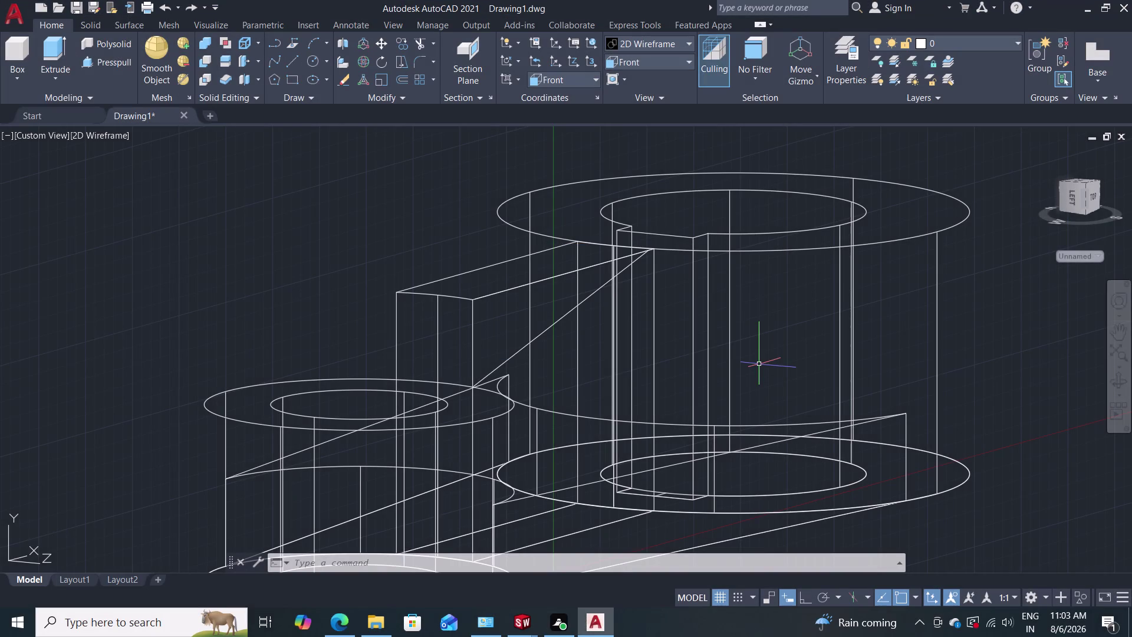
Delete the old diagonal edge line of the lever.
click(920, 619)
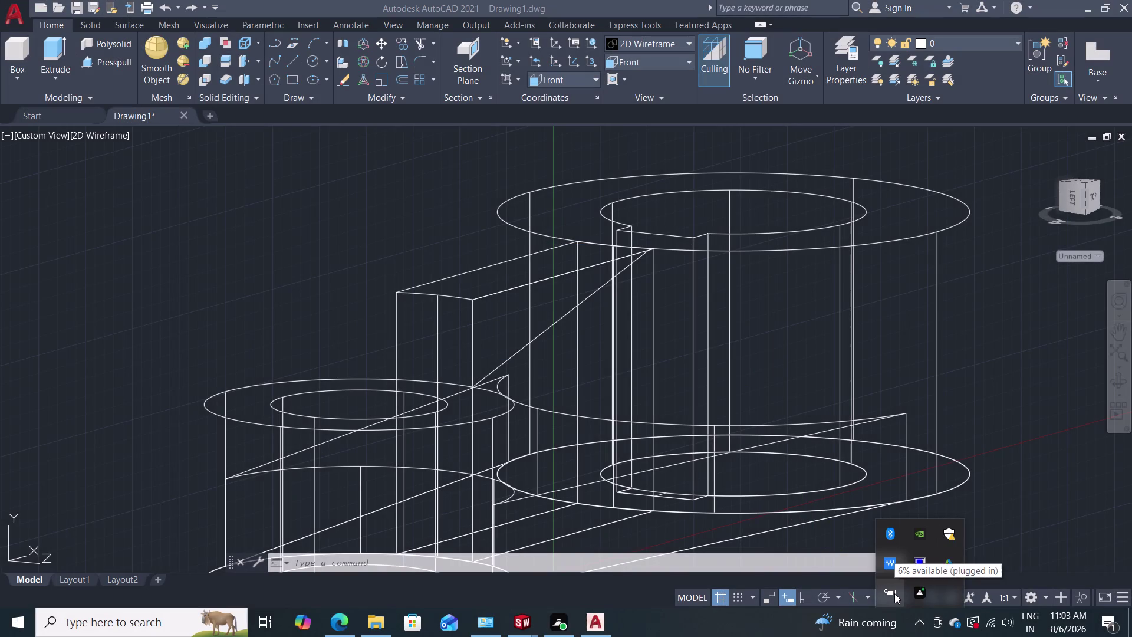
click(918, 620)
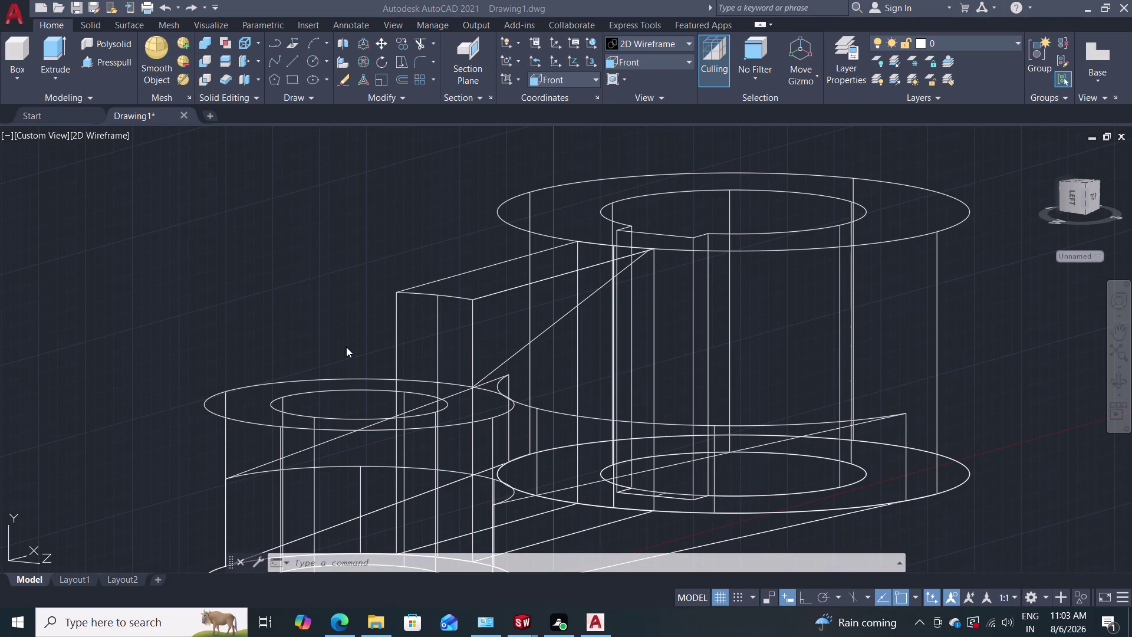
middle_drag(345, 316, 289, 298)
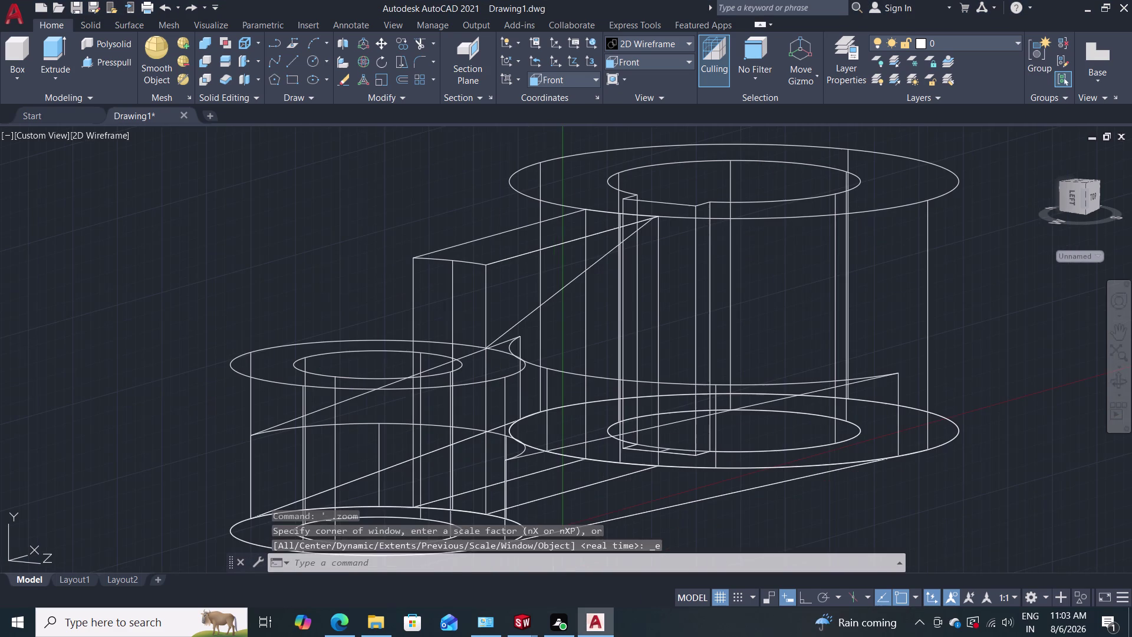
middle_drag(383, 296, 361, 308)
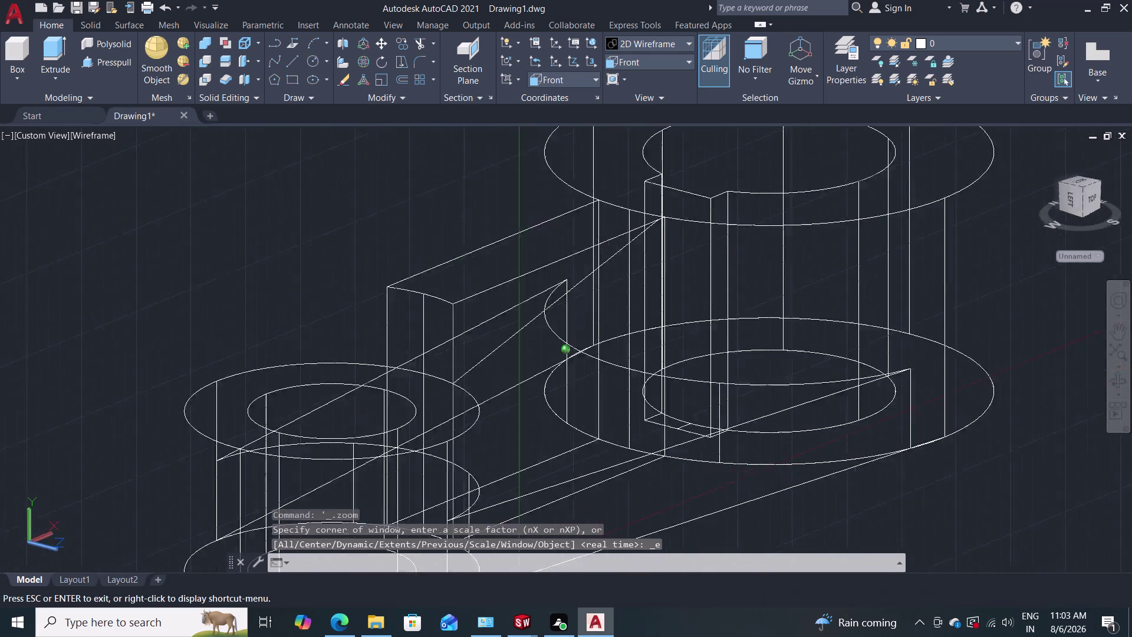
middle_drag(361, 308, 353, 280)
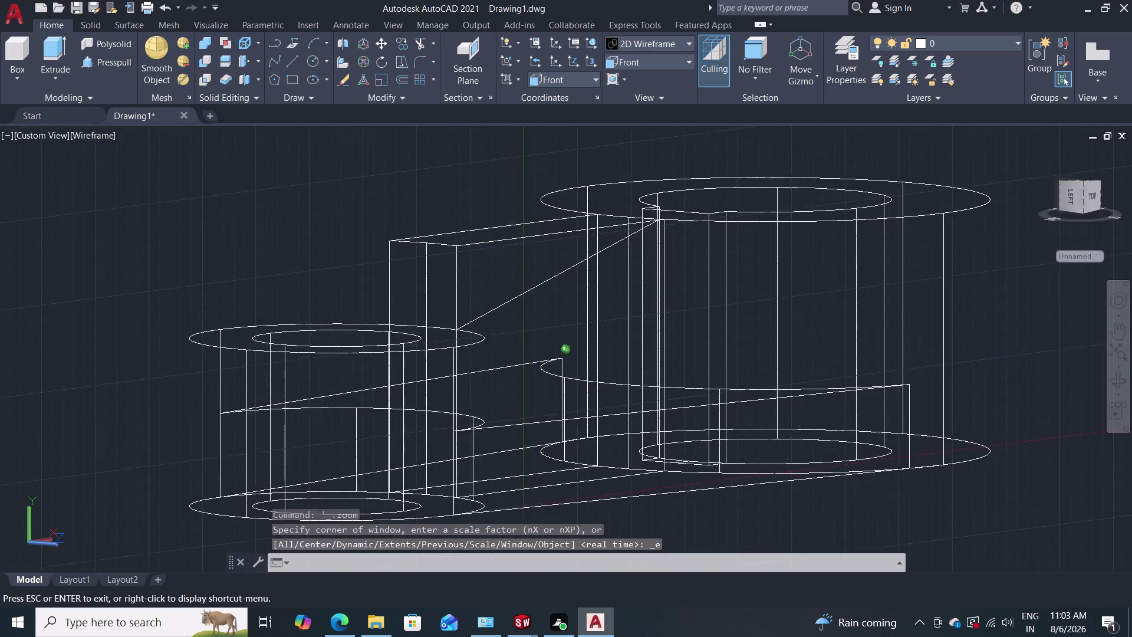
middle_drag(353, 280, 356, 286)
click(508, 311)
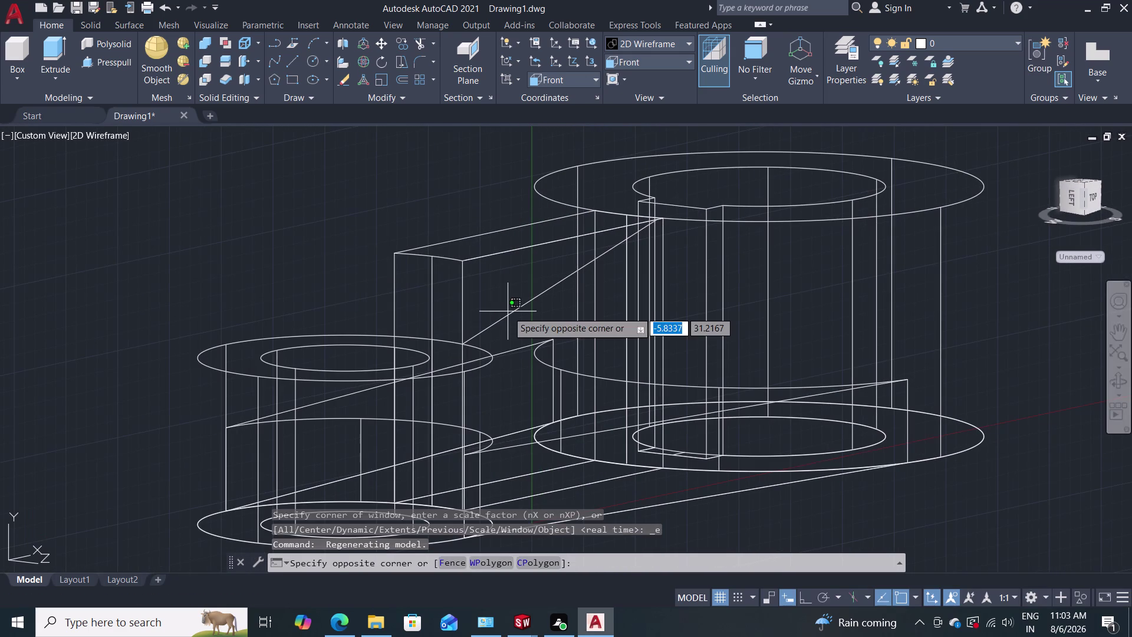
click(507, 315)
click(508, 314)
click(508, 313)
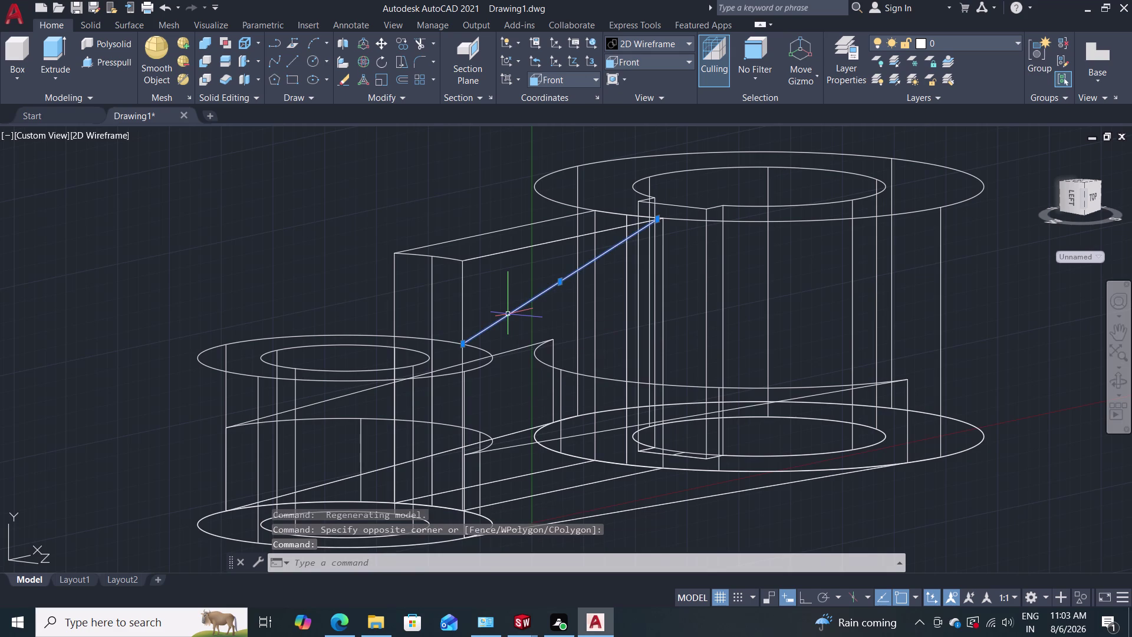
key(Delete)
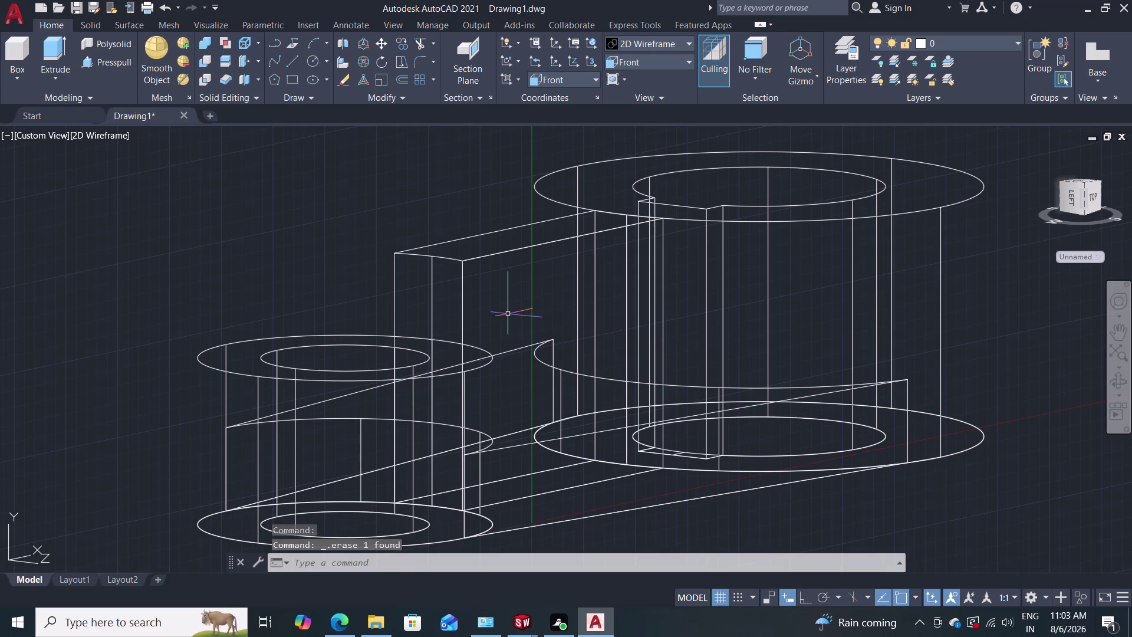
Draw a new sloped line from the rib top to the large boss top rim.
key(l)
key(Return)
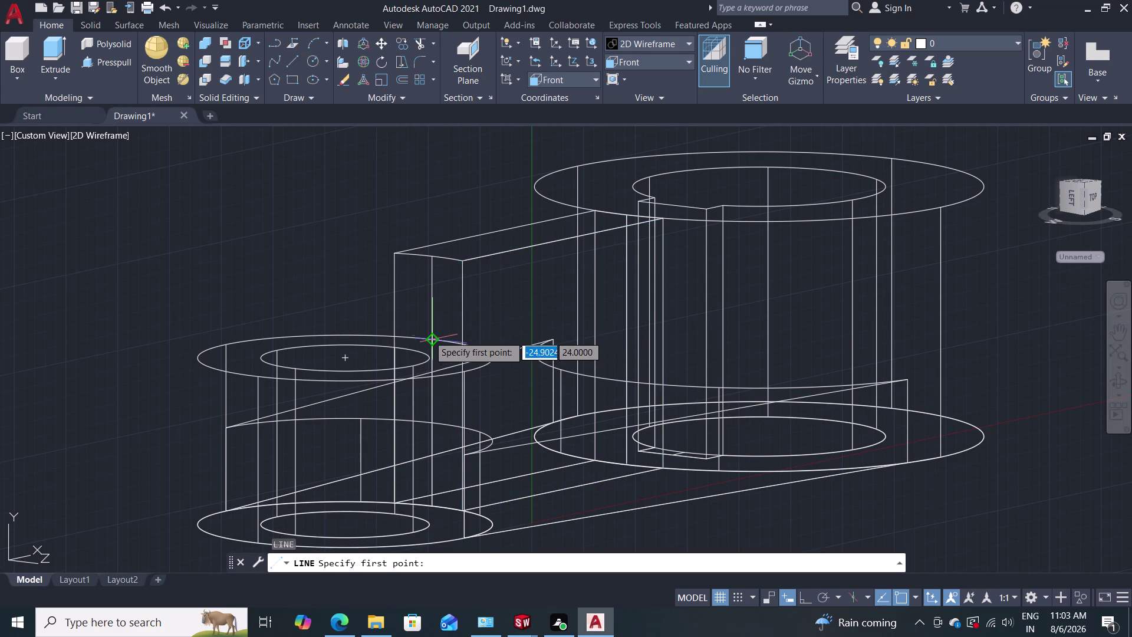
click(432, 342)
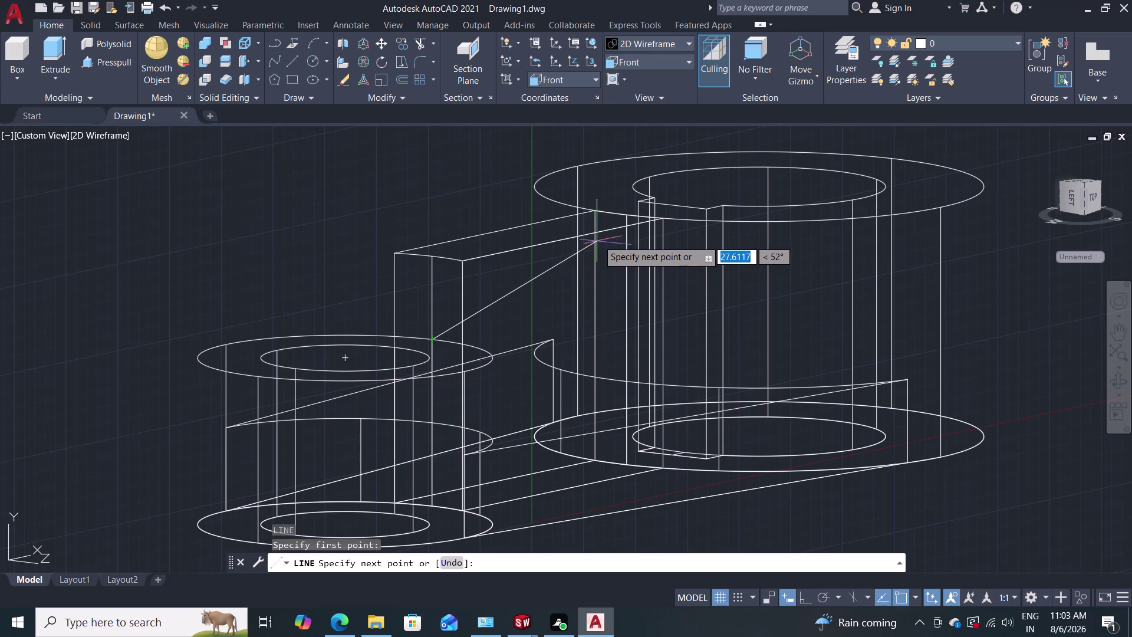
click(626, 216)
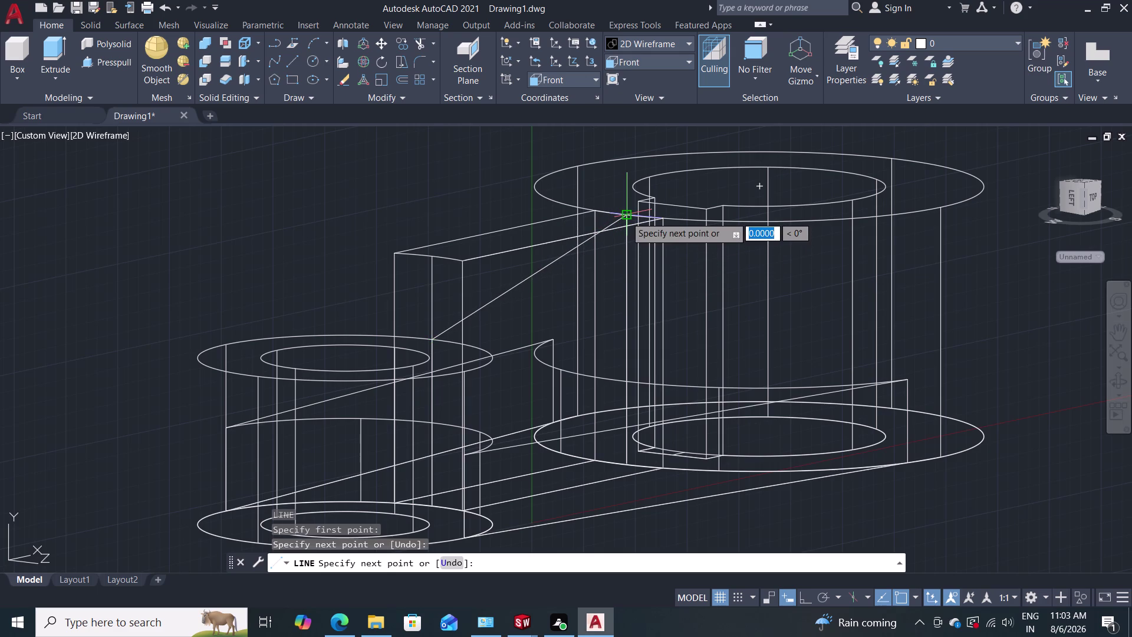
key(Escape)
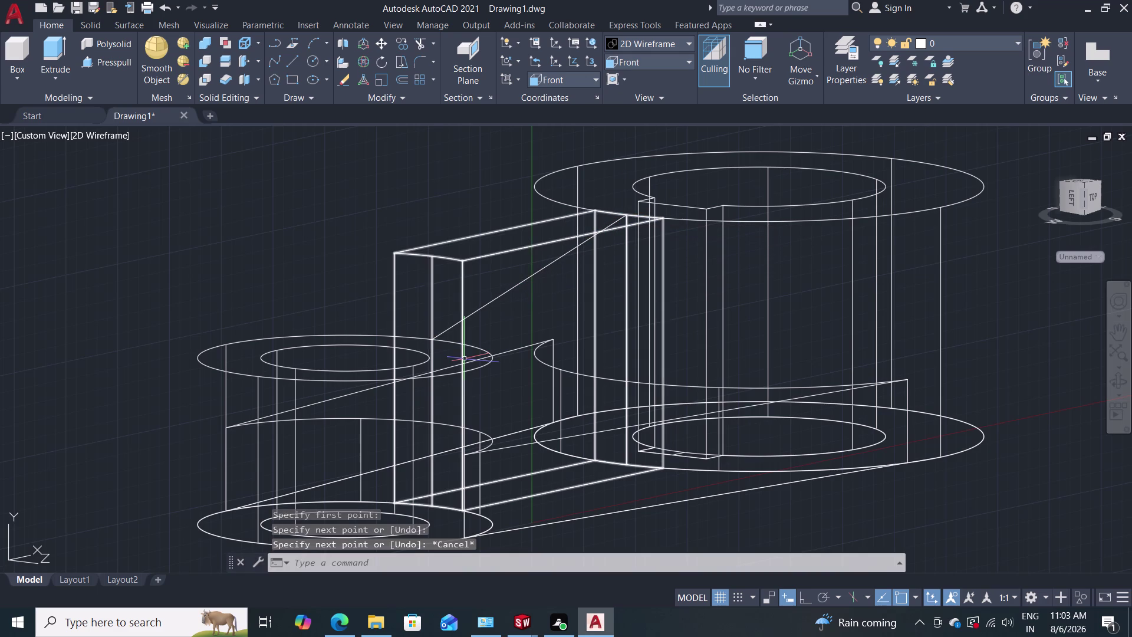
Move the new sloped line from its lower endpoint into its final position.
key(m)
key(Return)
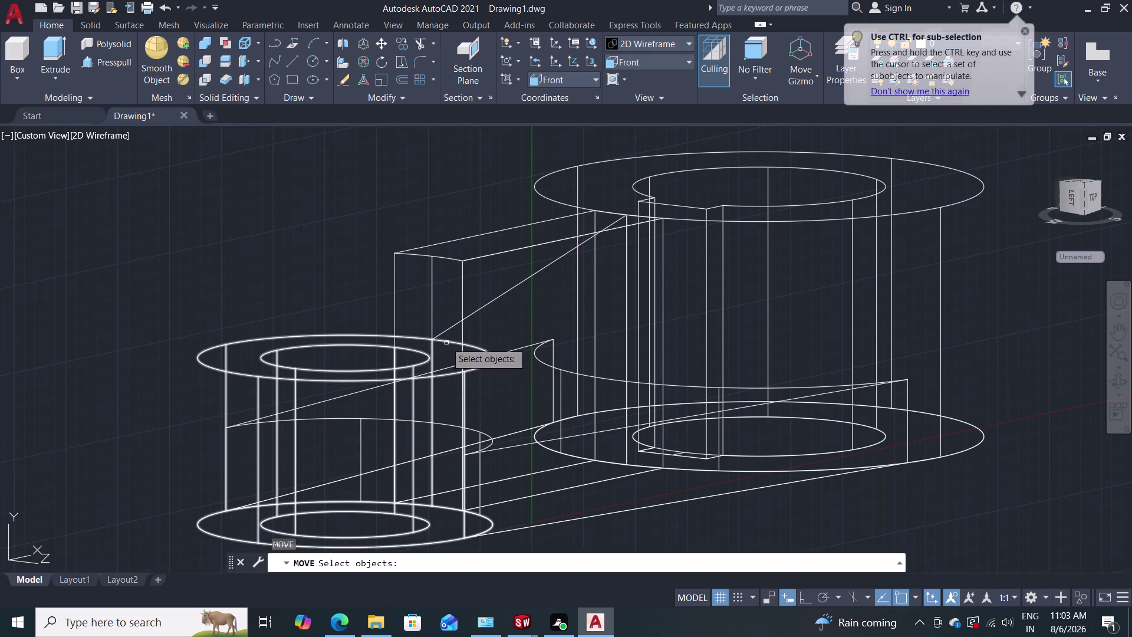
click(442, 334)
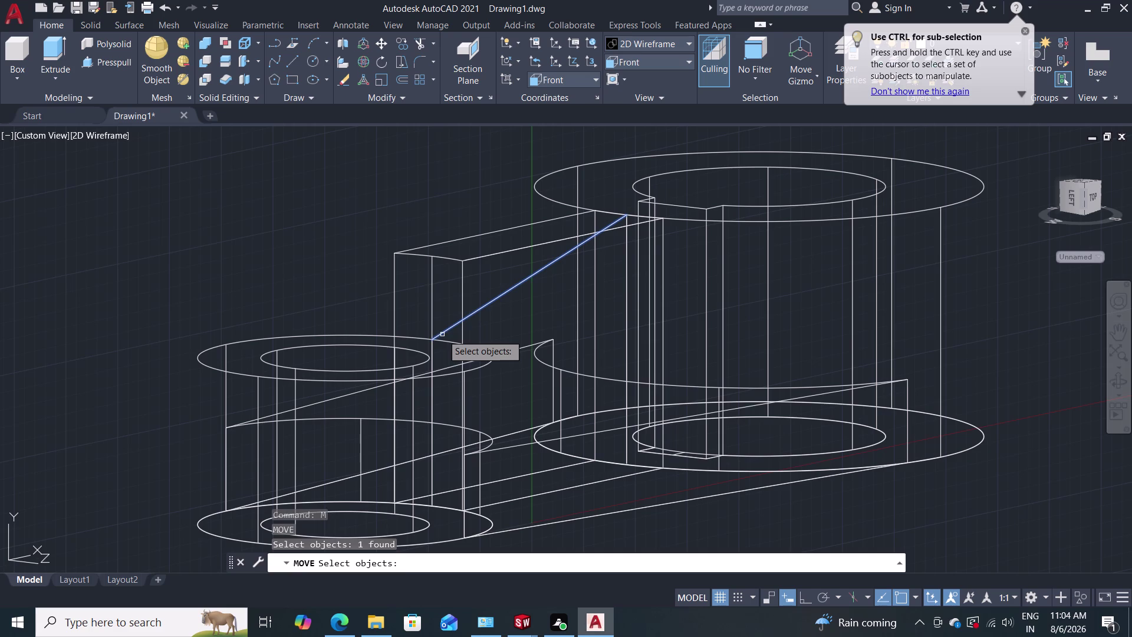
key(Return)
click(434, 336)
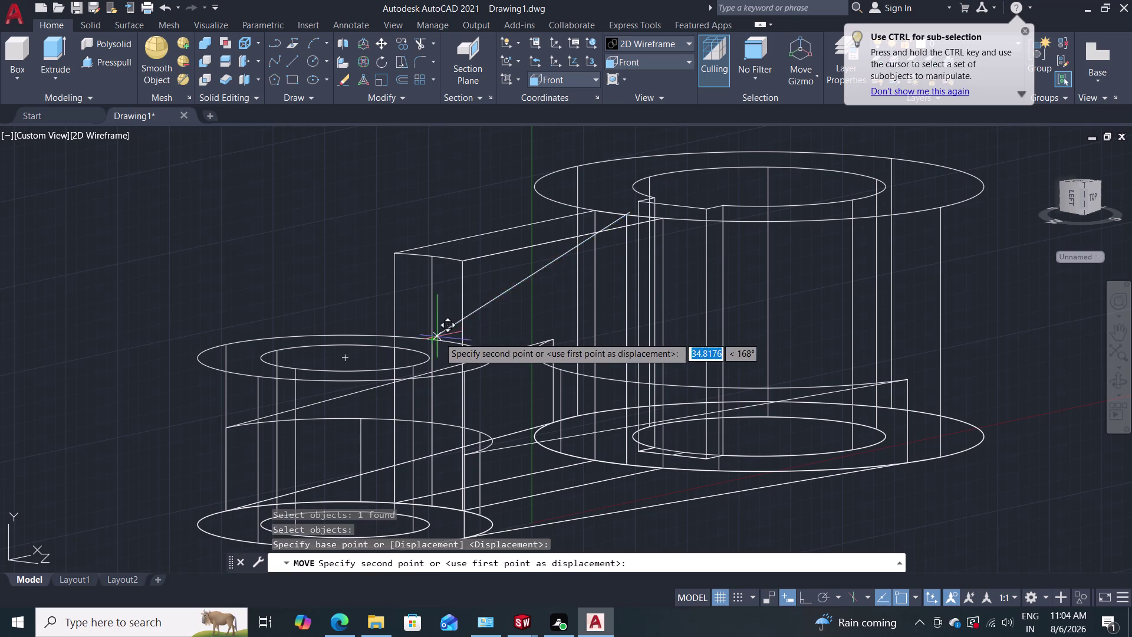
click(464, 340)
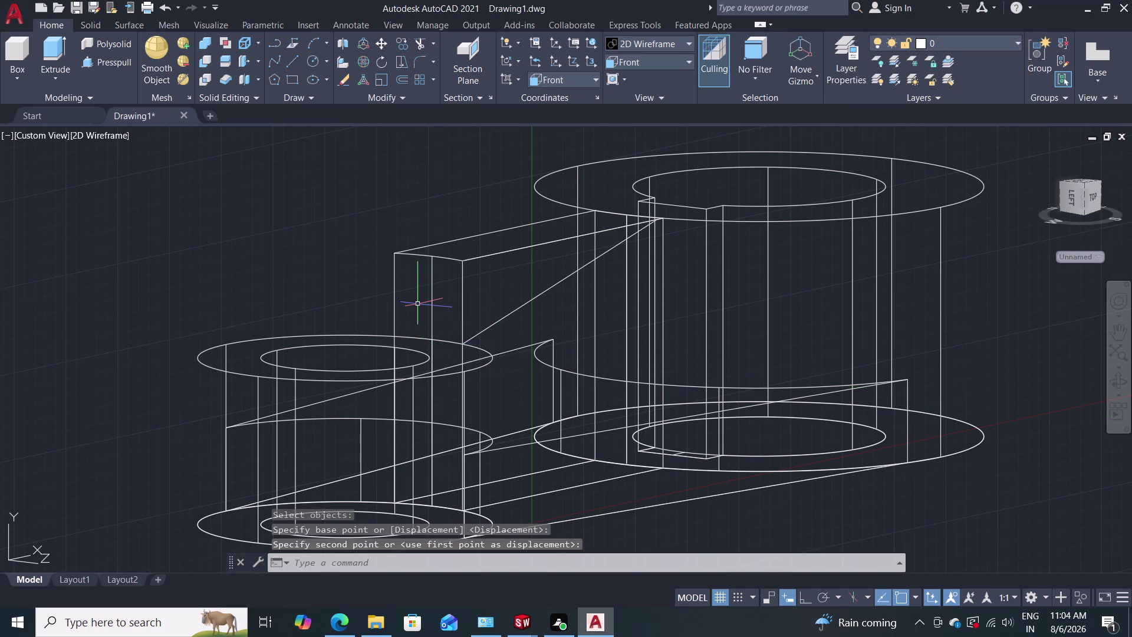
key(Escape)
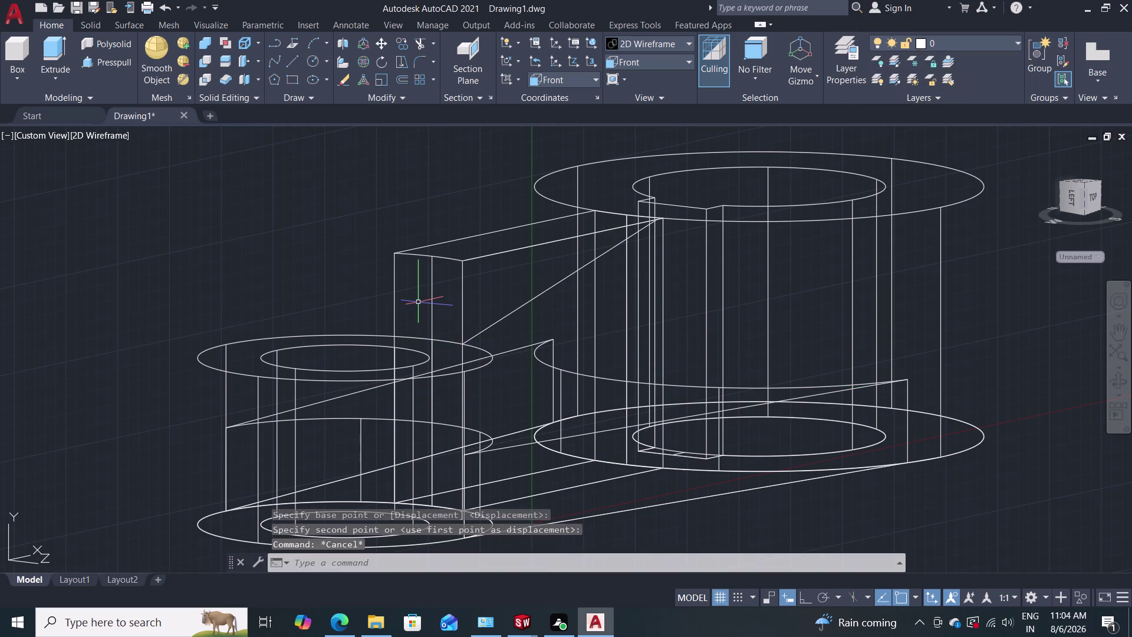
click(118, 64)
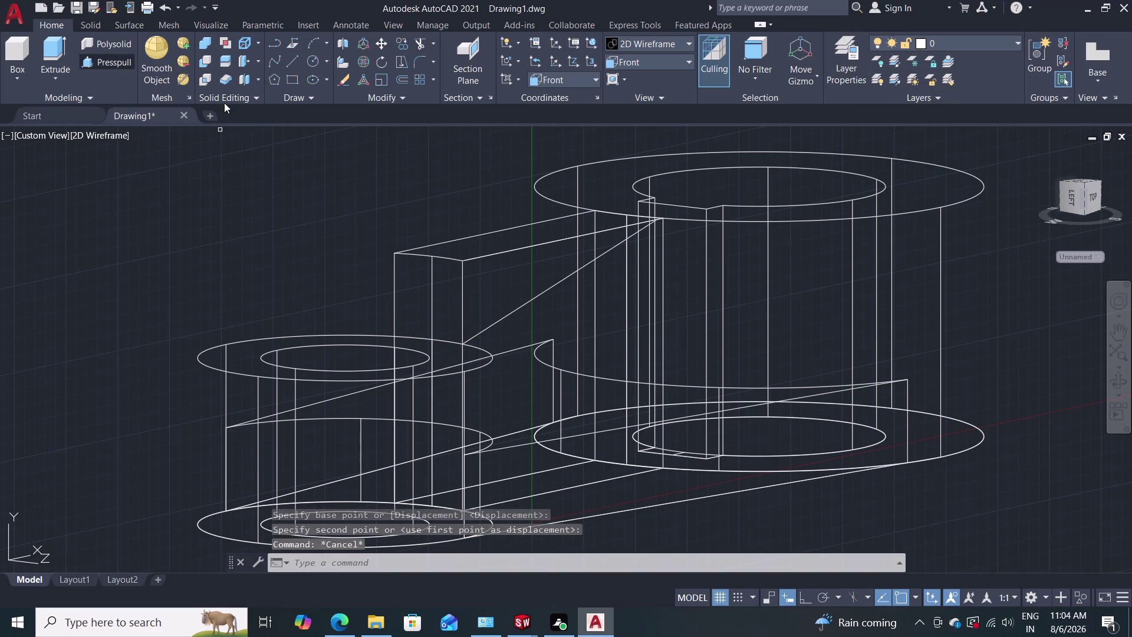
click(507, 295)
Press-pull the triangular rib area upward, delete the leftover sloped line, and reframe the lever.
click(359, 224)
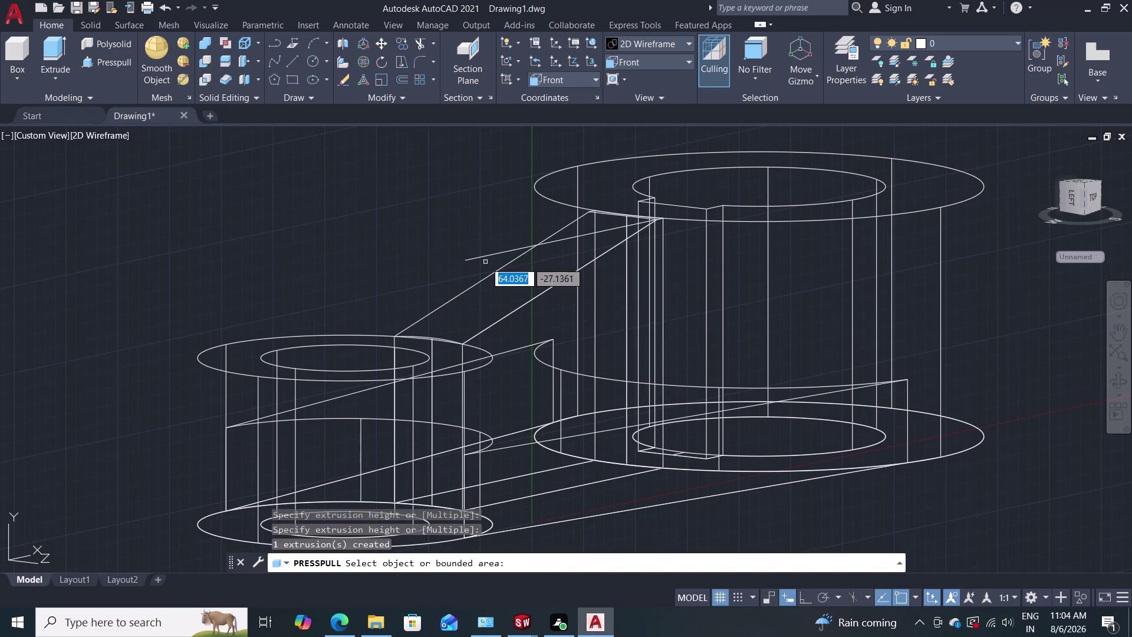
key(Escape)
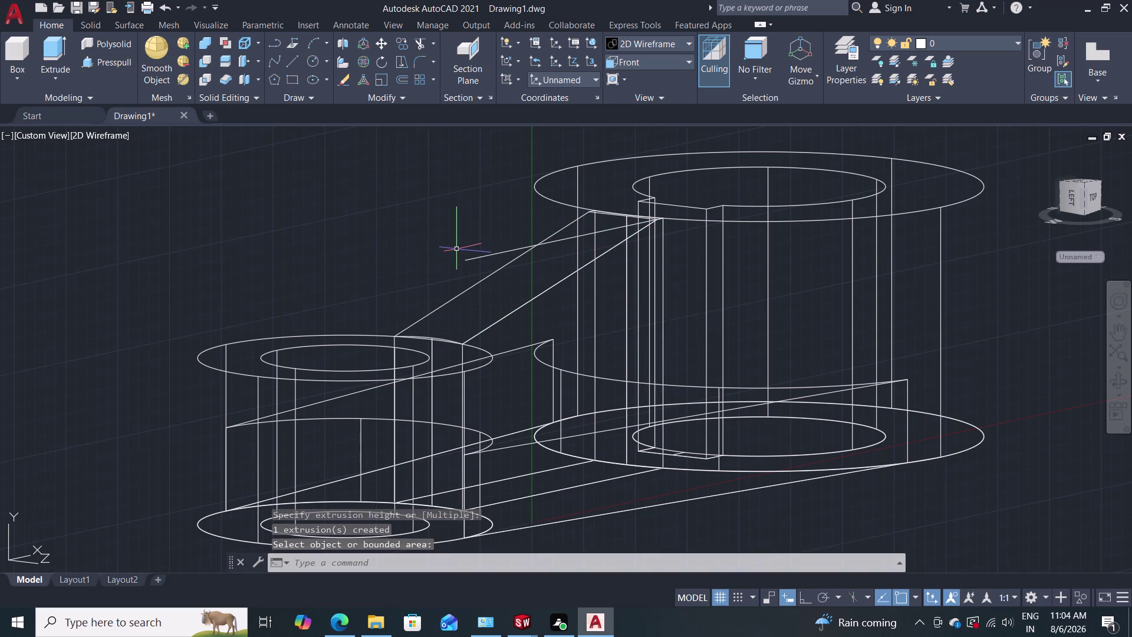
click(469, 257)
key(Delete)
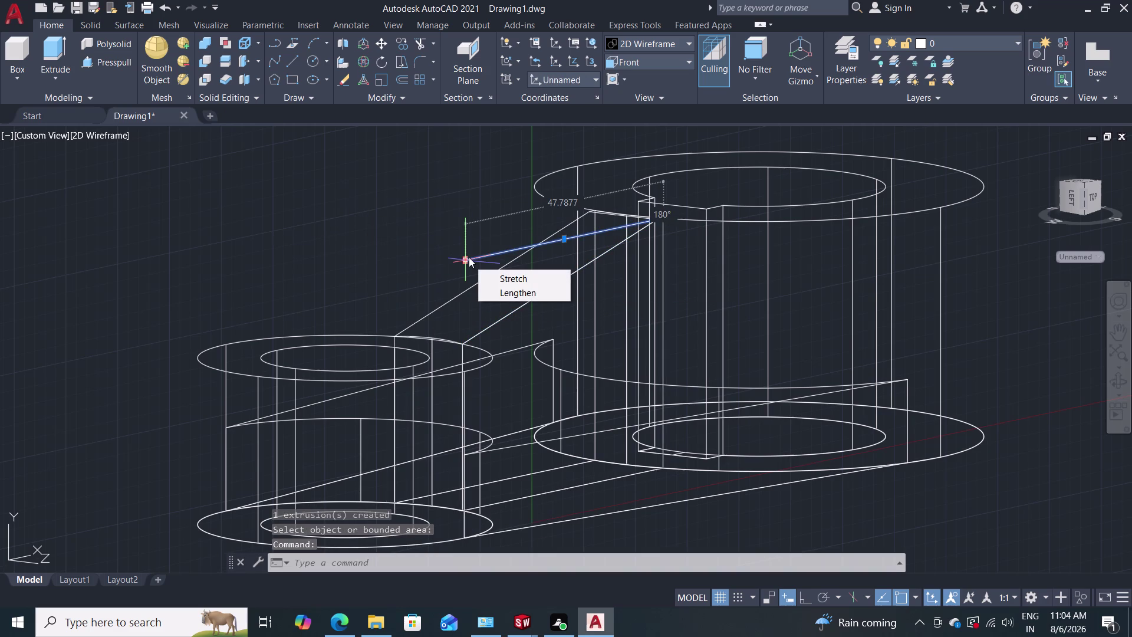
key(Delete)
key(Escape)
key(Delete)
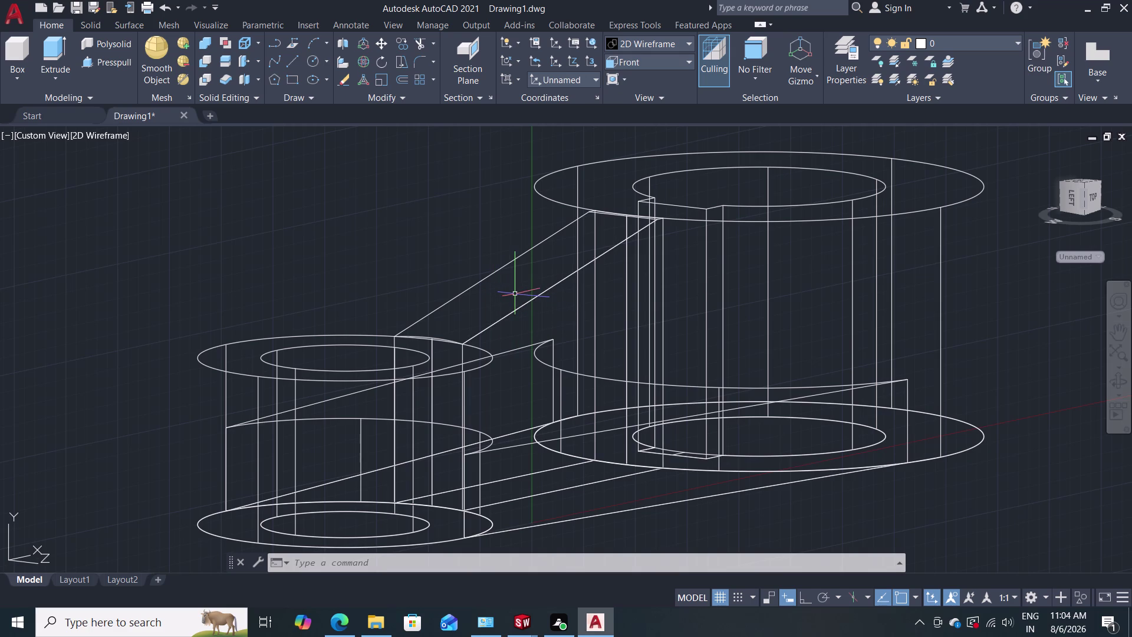
middle_drag(518, 302, 487, 321)
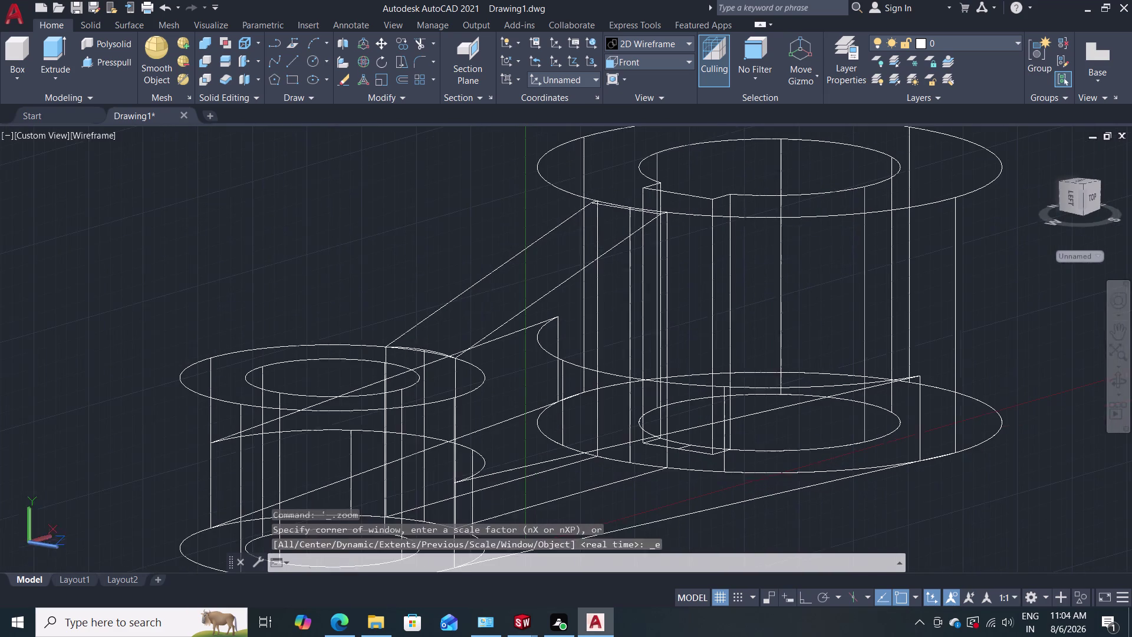
middle_click(510, 277)
middle_drag(511, 276, 444, 263)
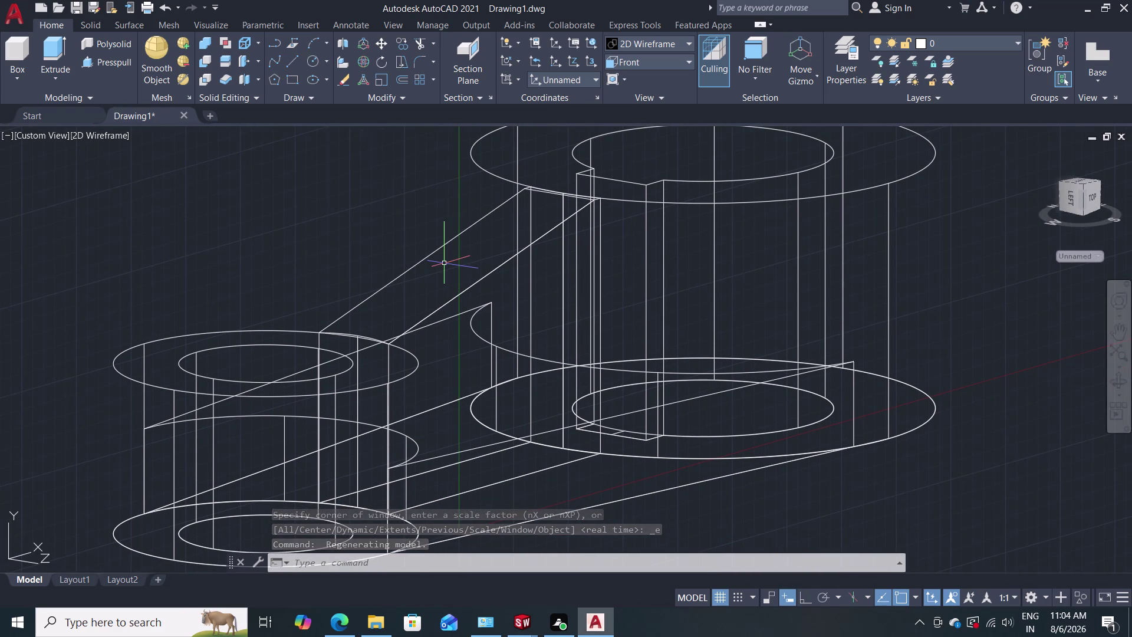
click(650, 65)
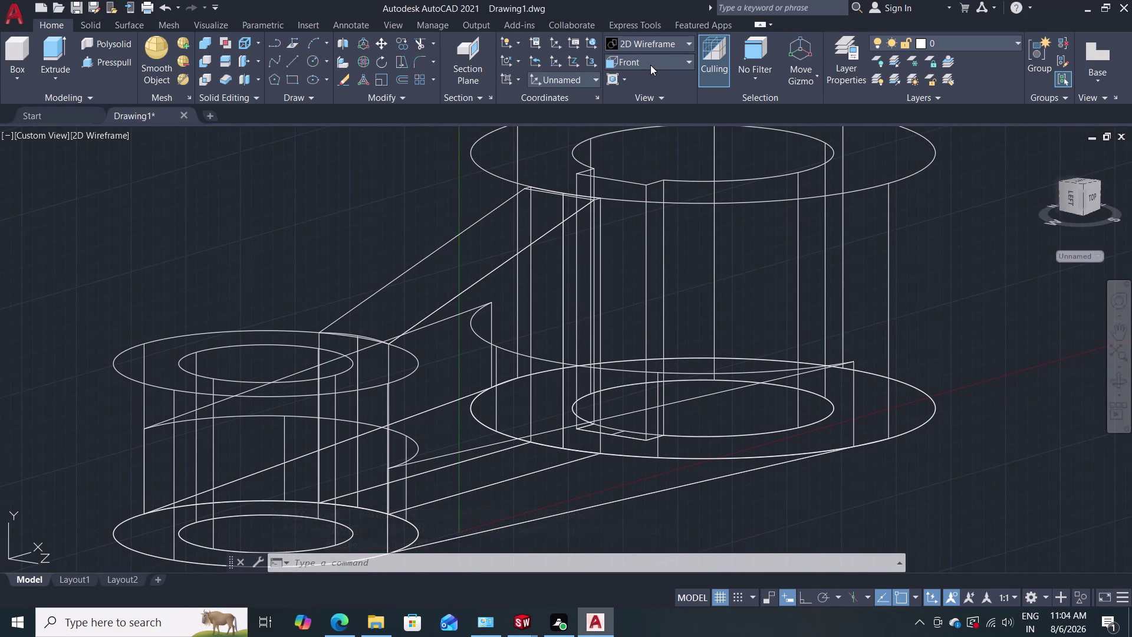
View the lever from SW Isometric using the Shades of Gray visual style.
click(620, 170)
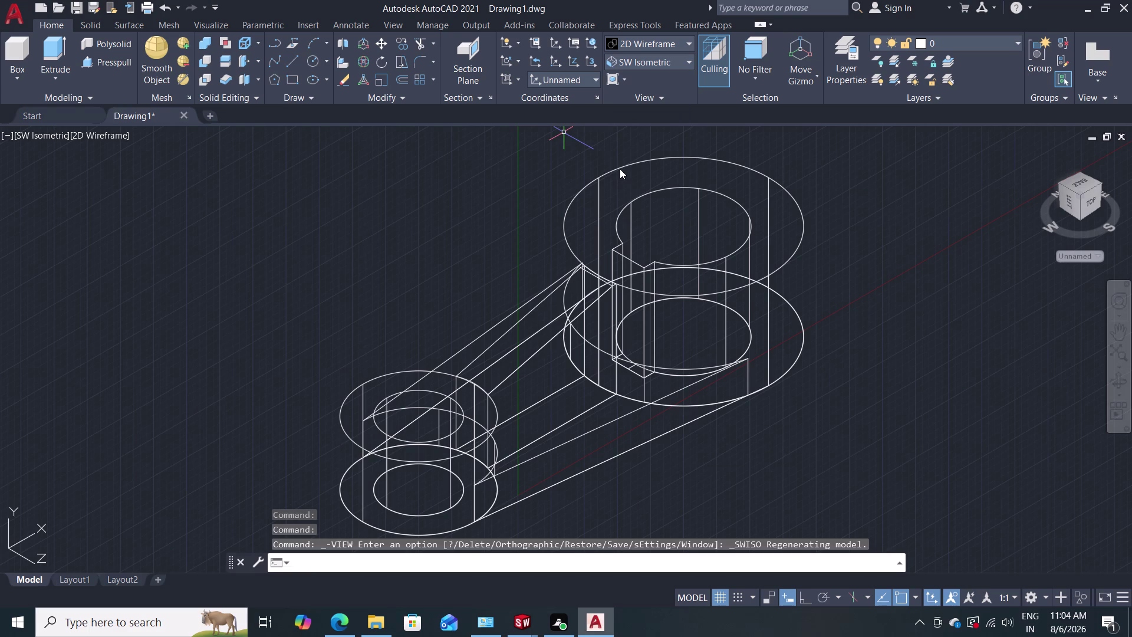
click(662, 45)
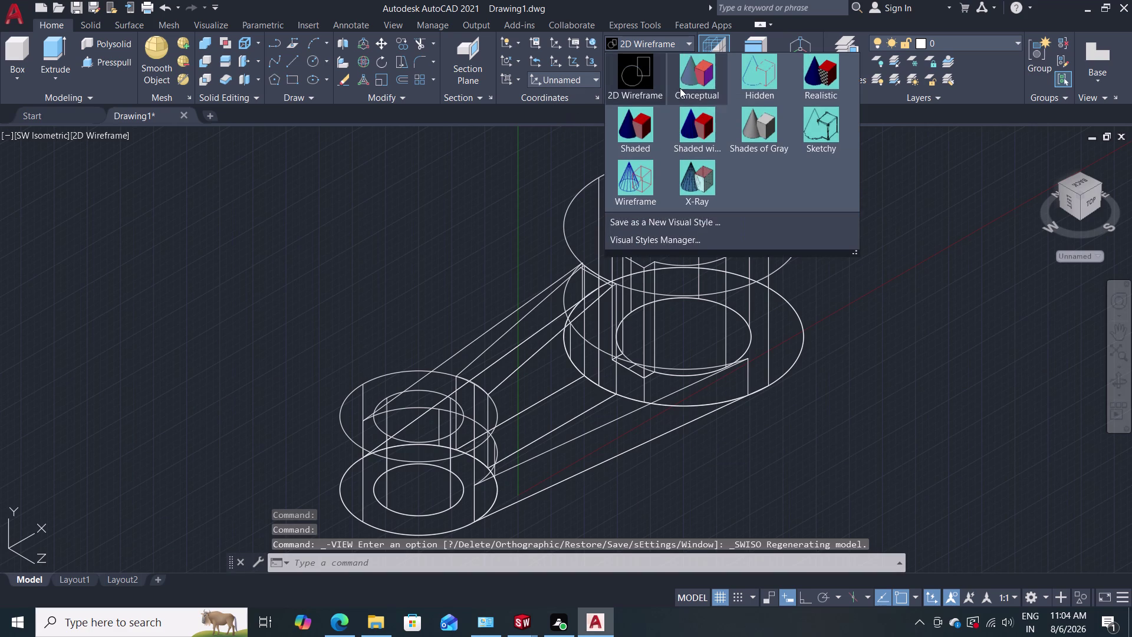
click(744, 122)
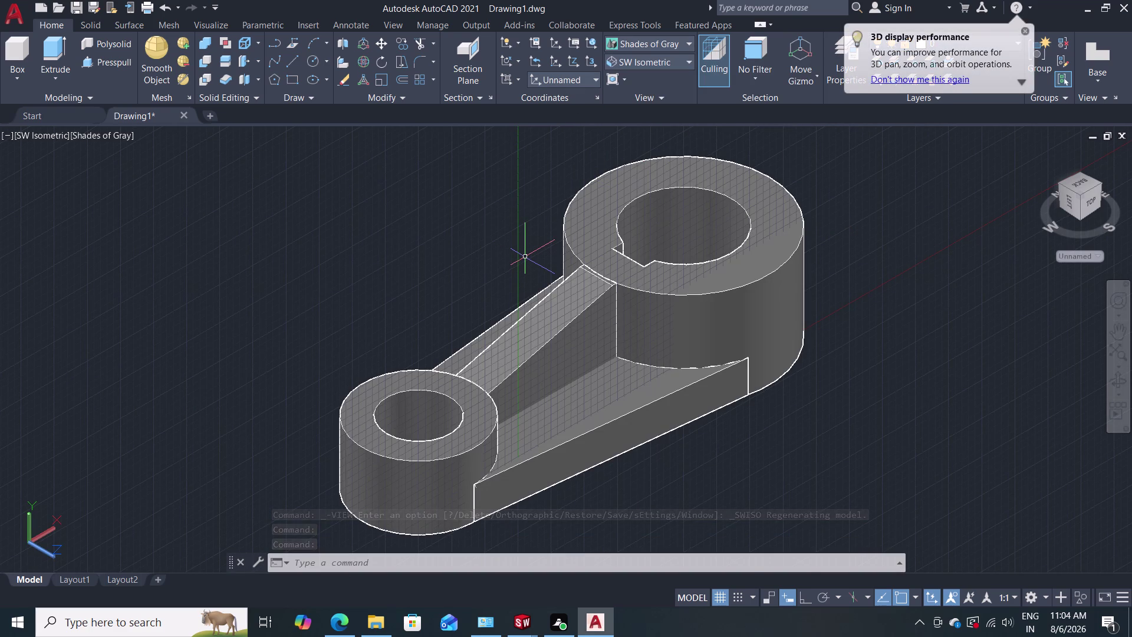
scroll(up, 3)
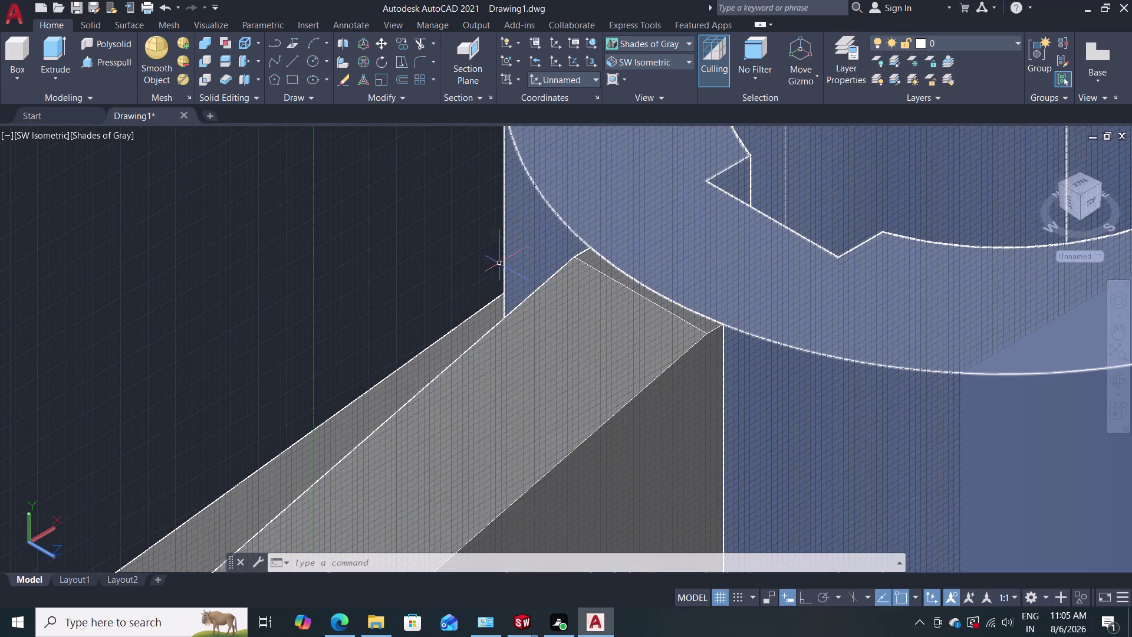
Zoom in on the web rib, then switch the shaded lever to the Top preset view.
click(288, 179)
click(288, 180)
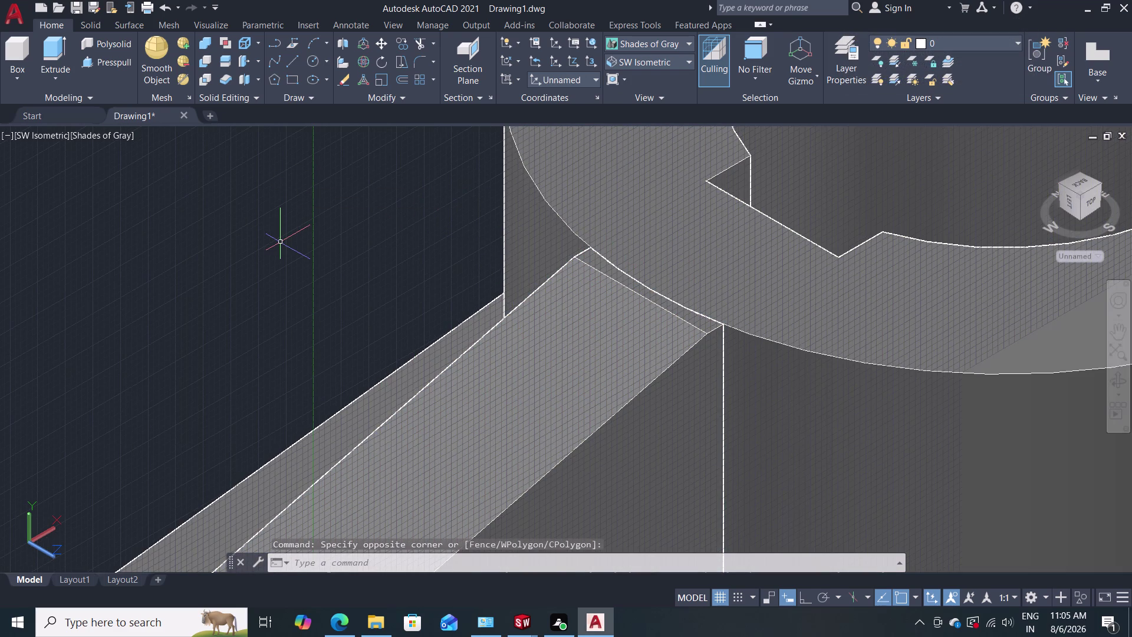
scroll(down, 3)
scroll(up, 3)
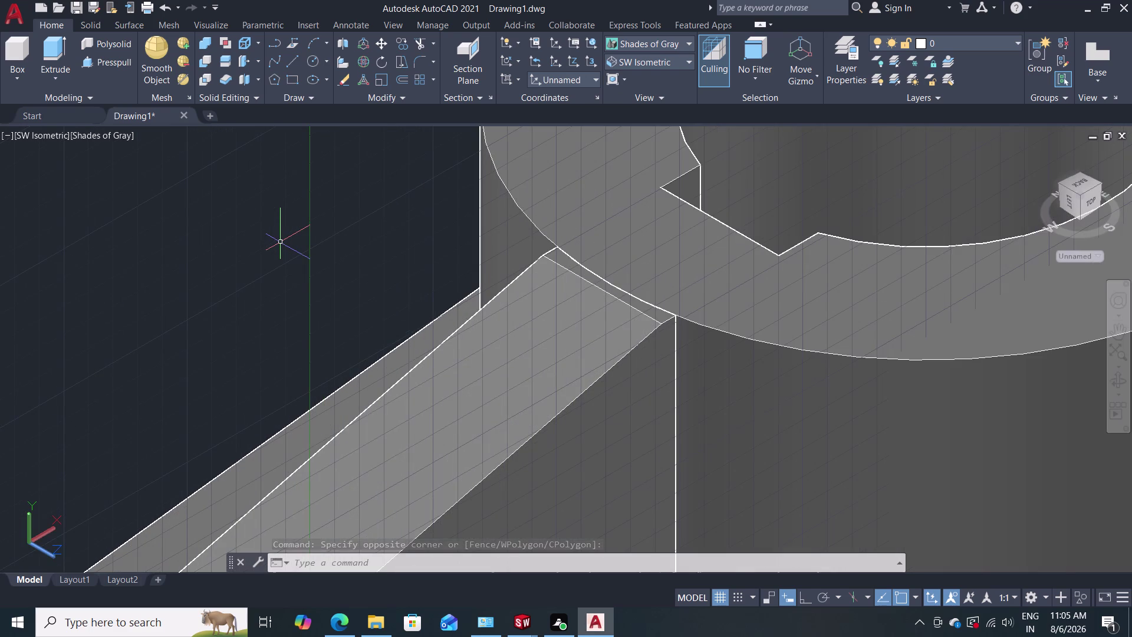
scroll(down, 3)
scroll(down, 3)
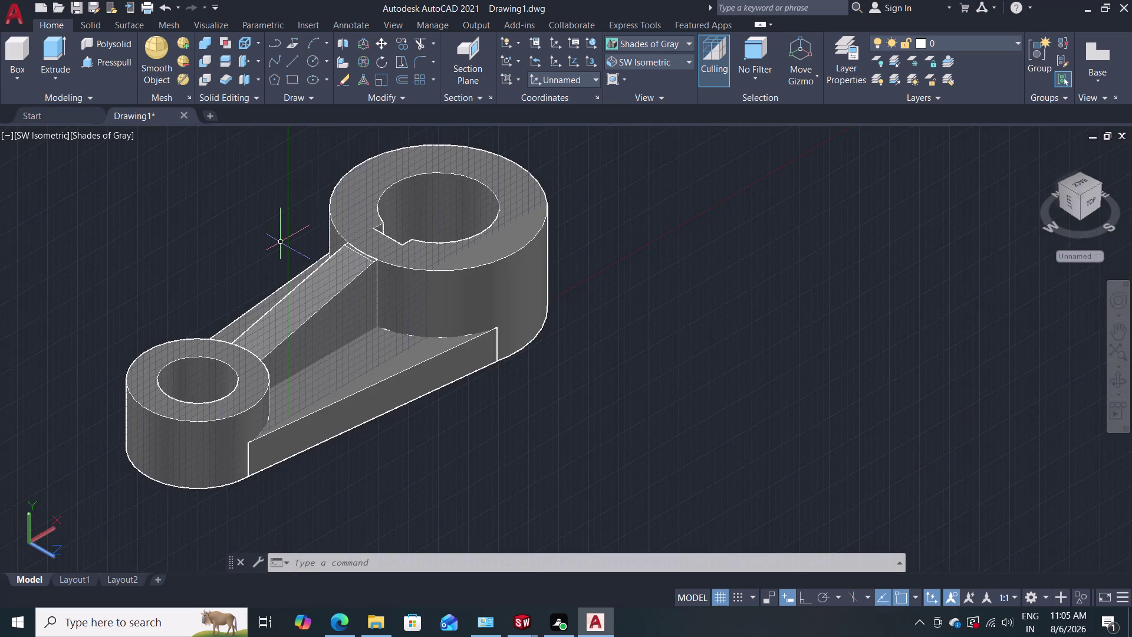
scroll(up, 3)
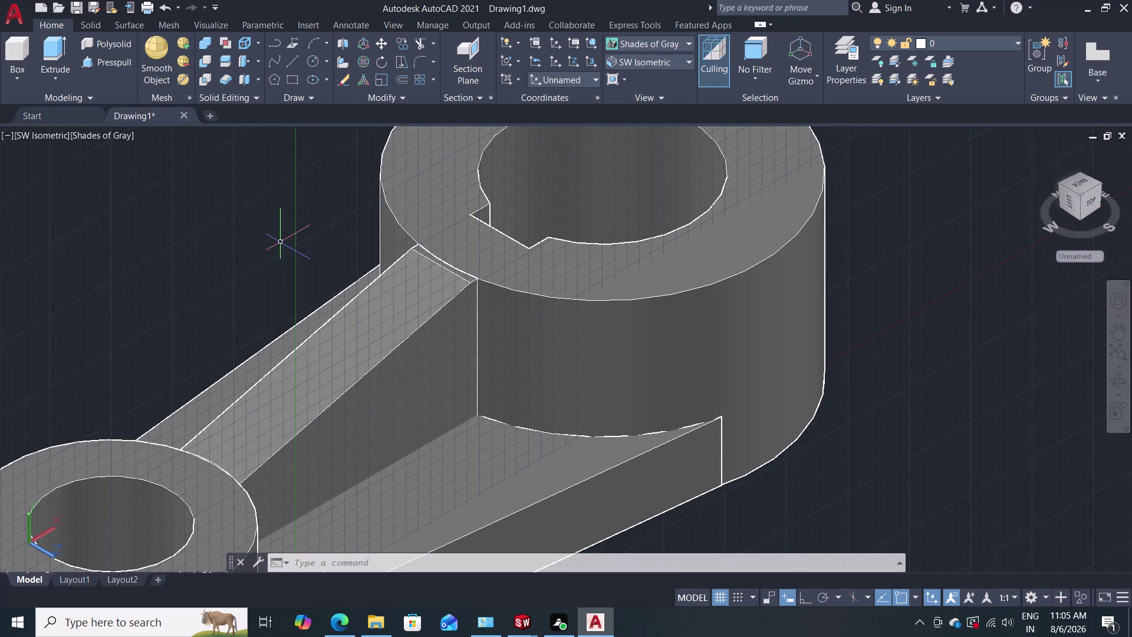
click(439, 264)
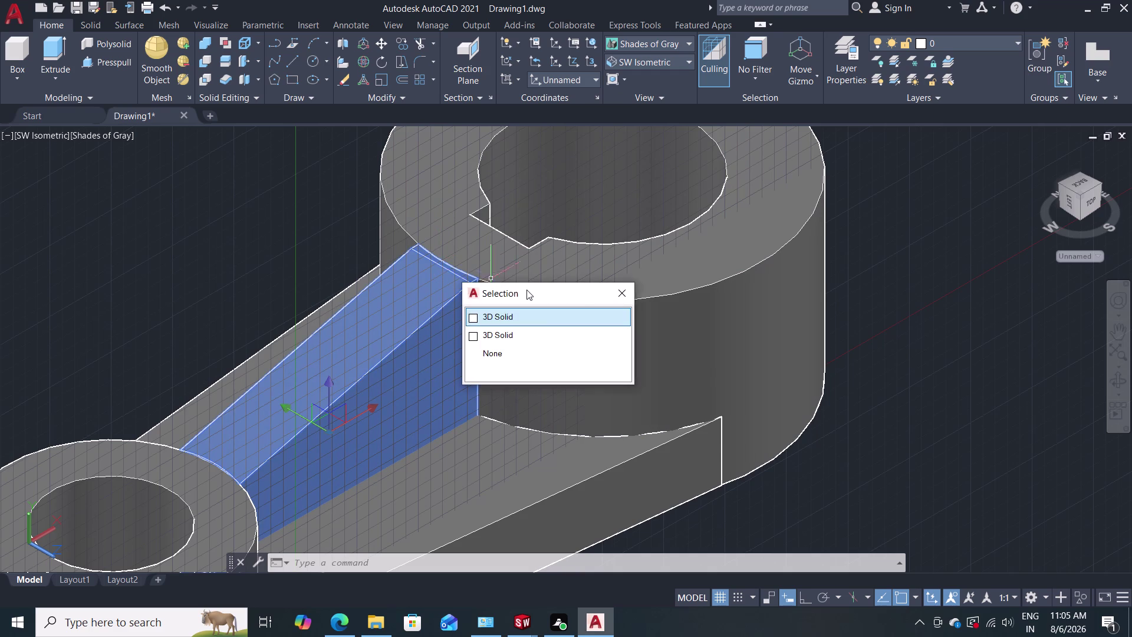
click(628, 296)
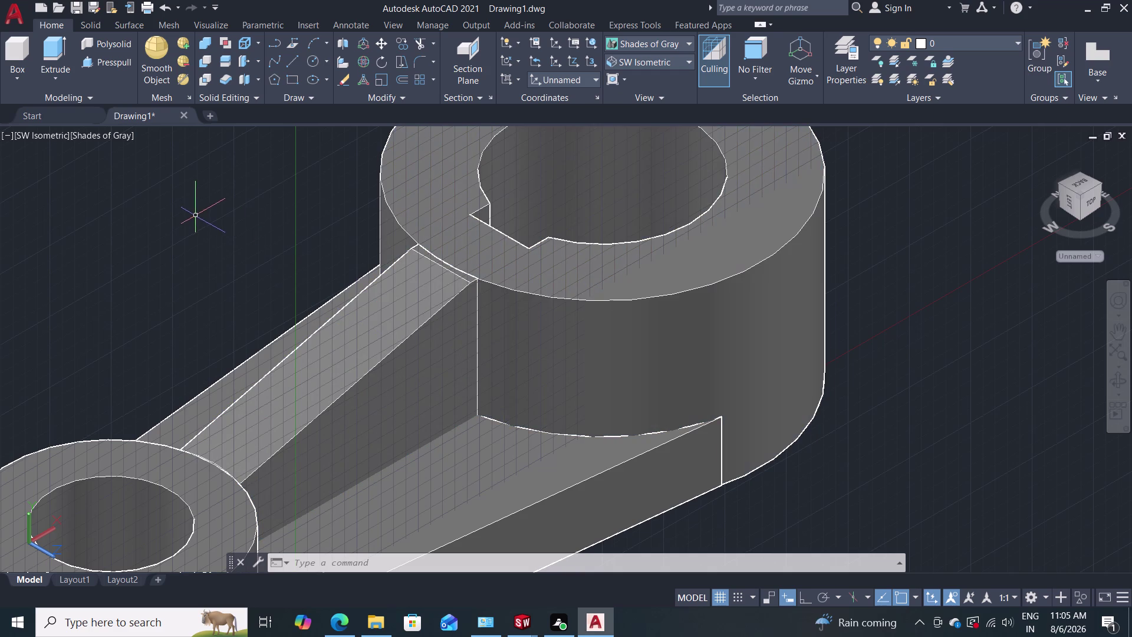
click(644, 59)
click(641, 80)
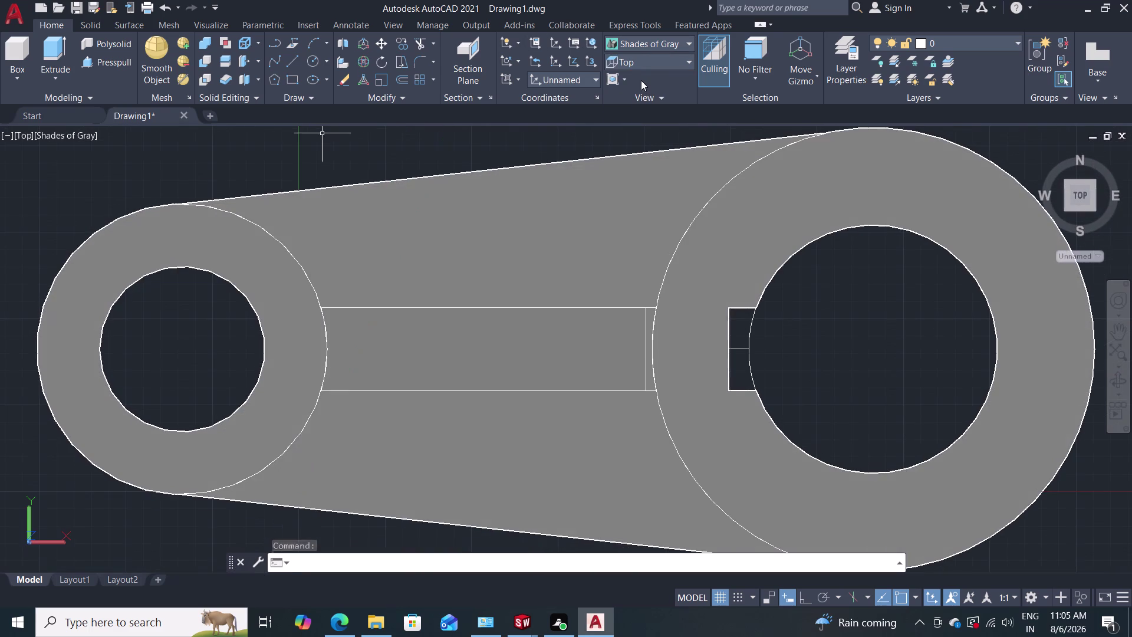
Try erasing the keyway line and circle with selection cycling, then cancel.
click(644, 365)
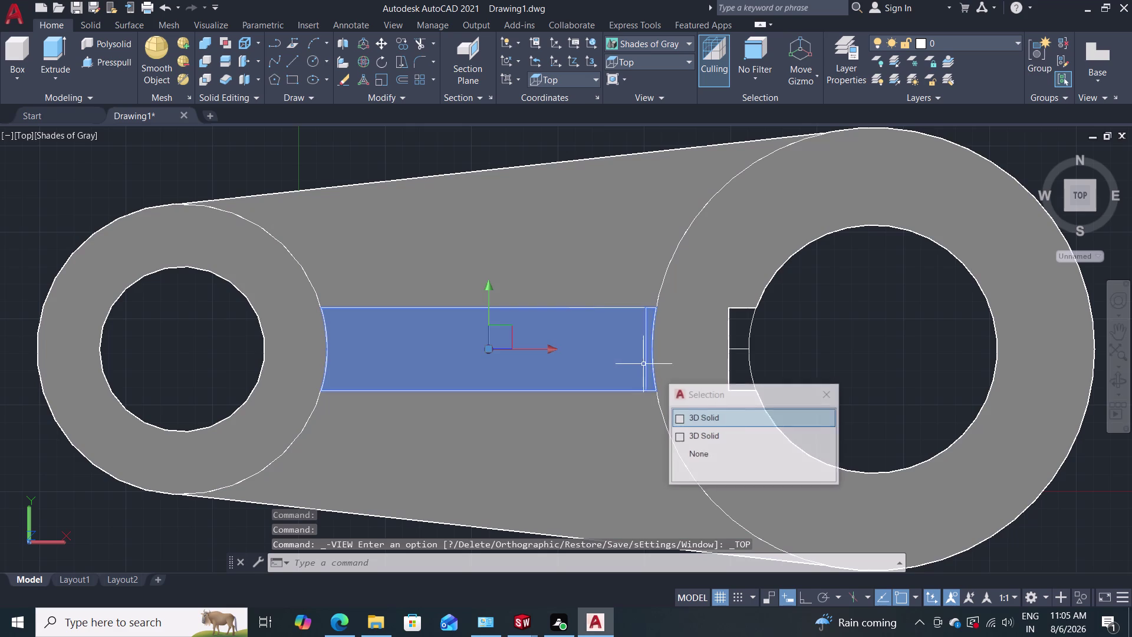
click(829, 397)
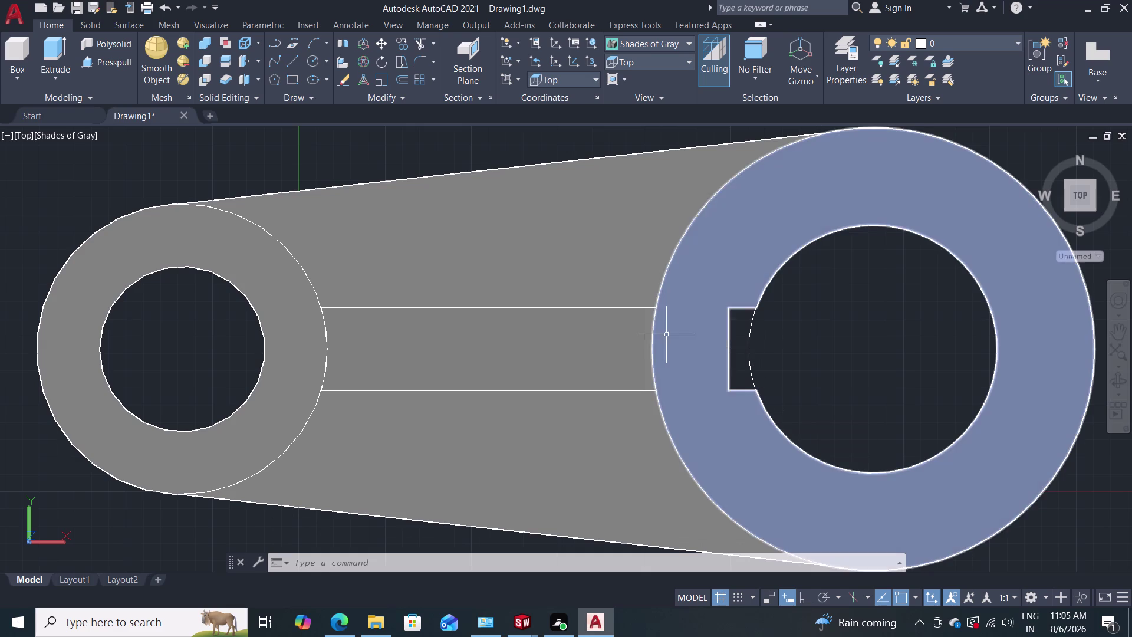
key(e)
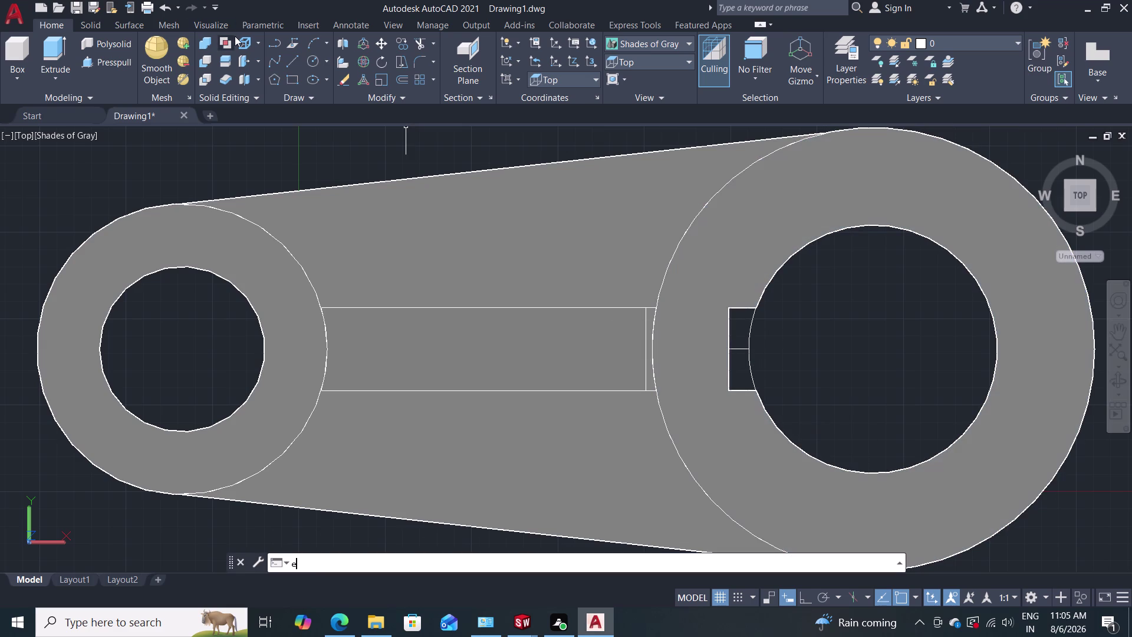
key(Return)
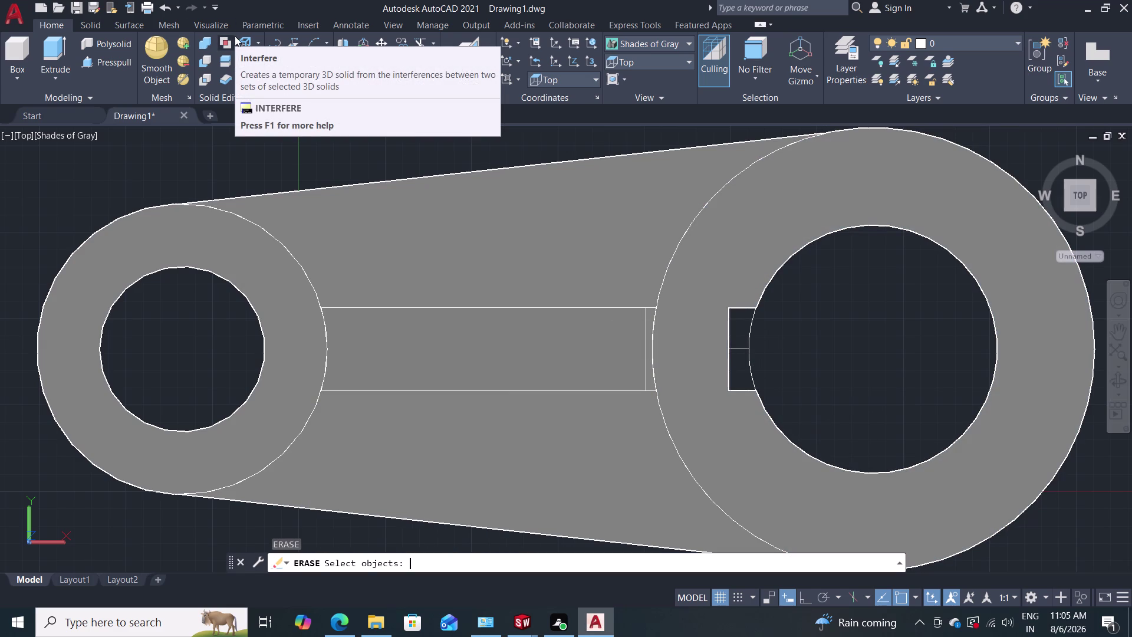
click(743, 350)
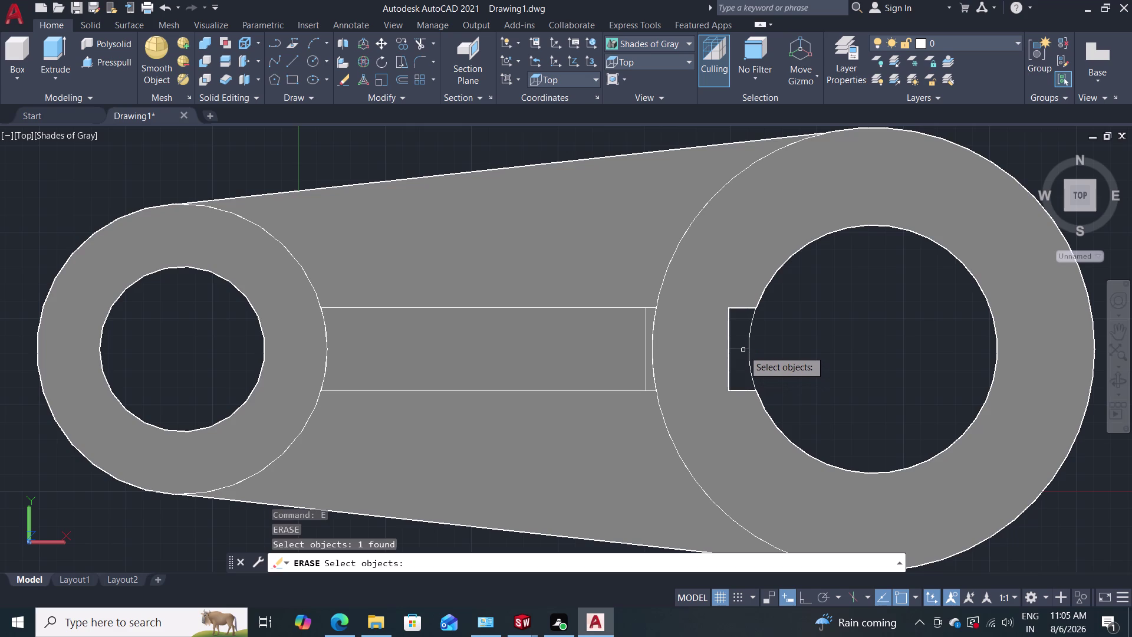
click(750, 349)
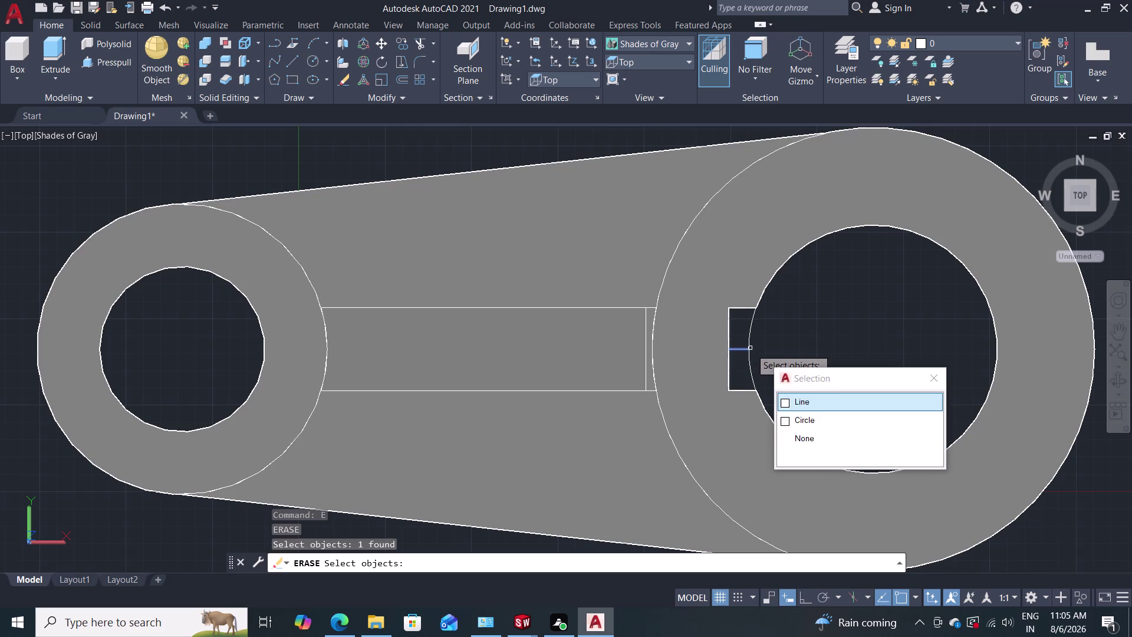
click(782, 398)
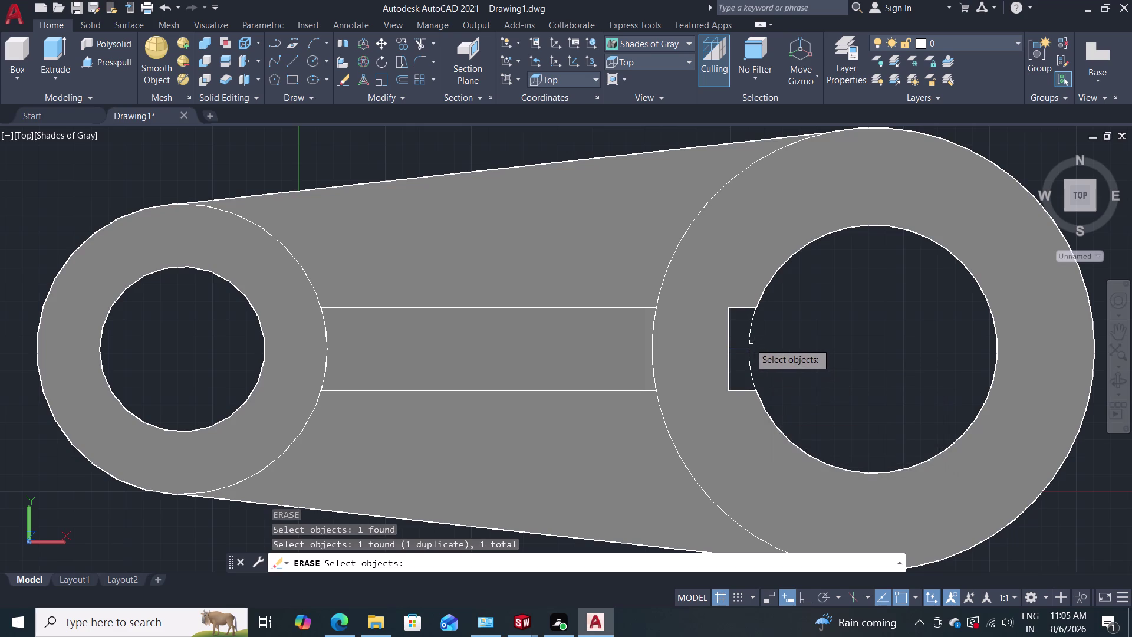
click(750, 344)
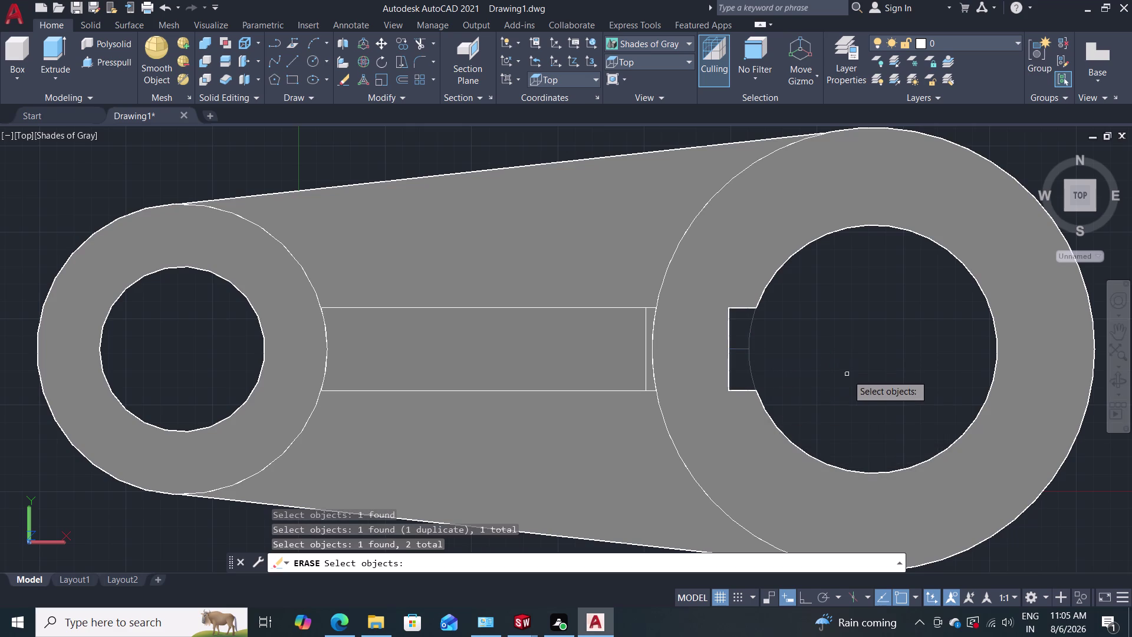
key(Escape)
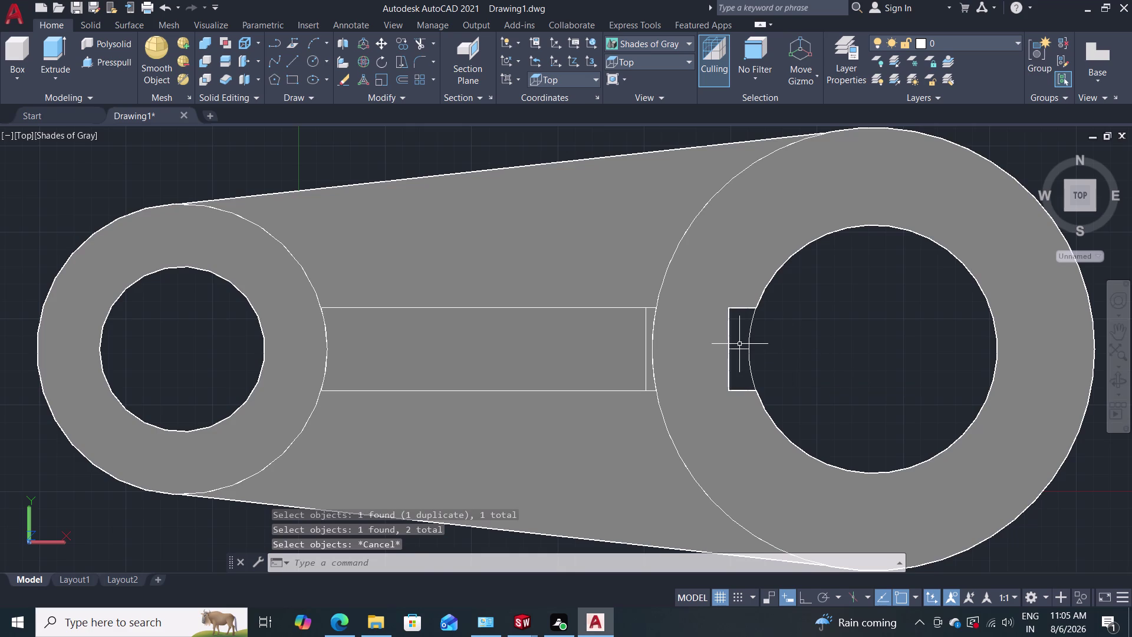
Erase the stray keyway line and coincident circle, then tilt the view into 3D.
key(e)
key(Return)
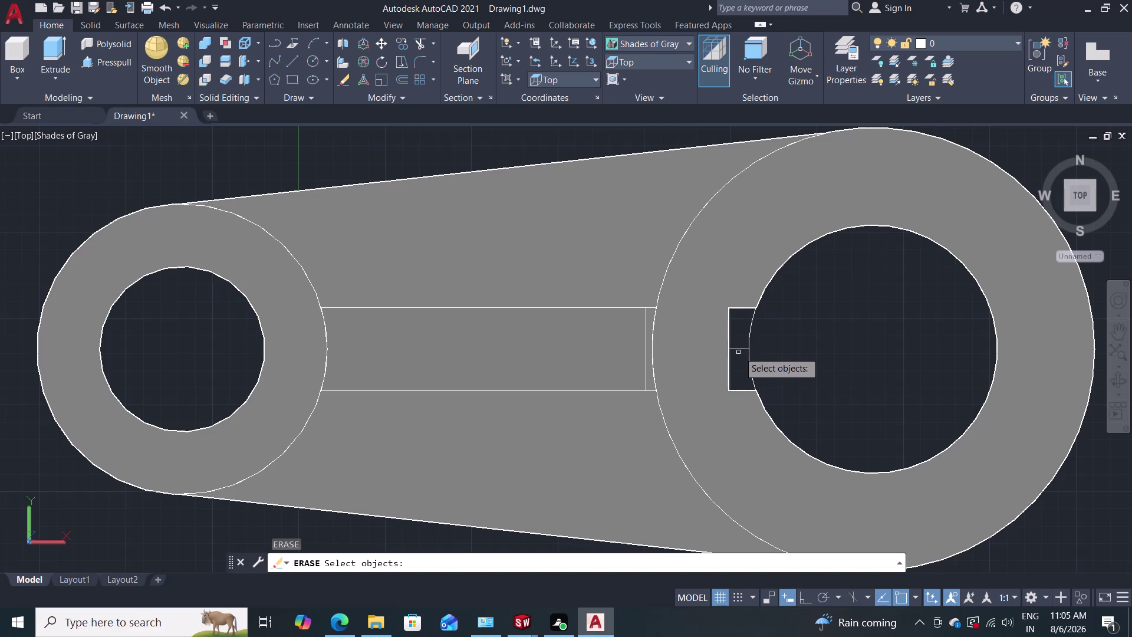
click(738, 349)
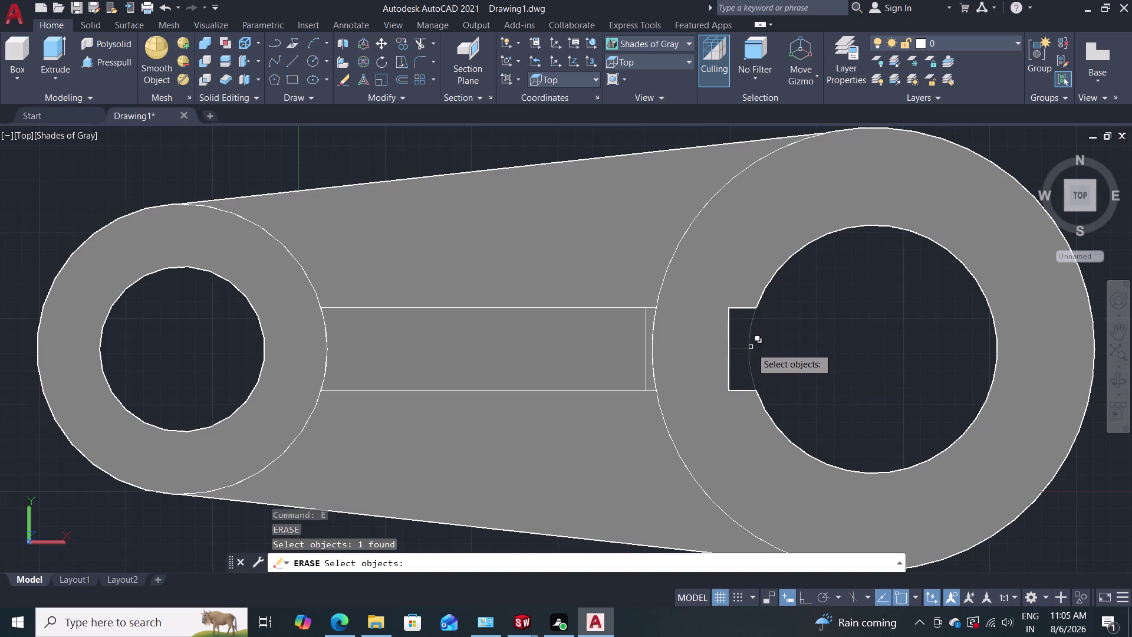
click(751, 347)
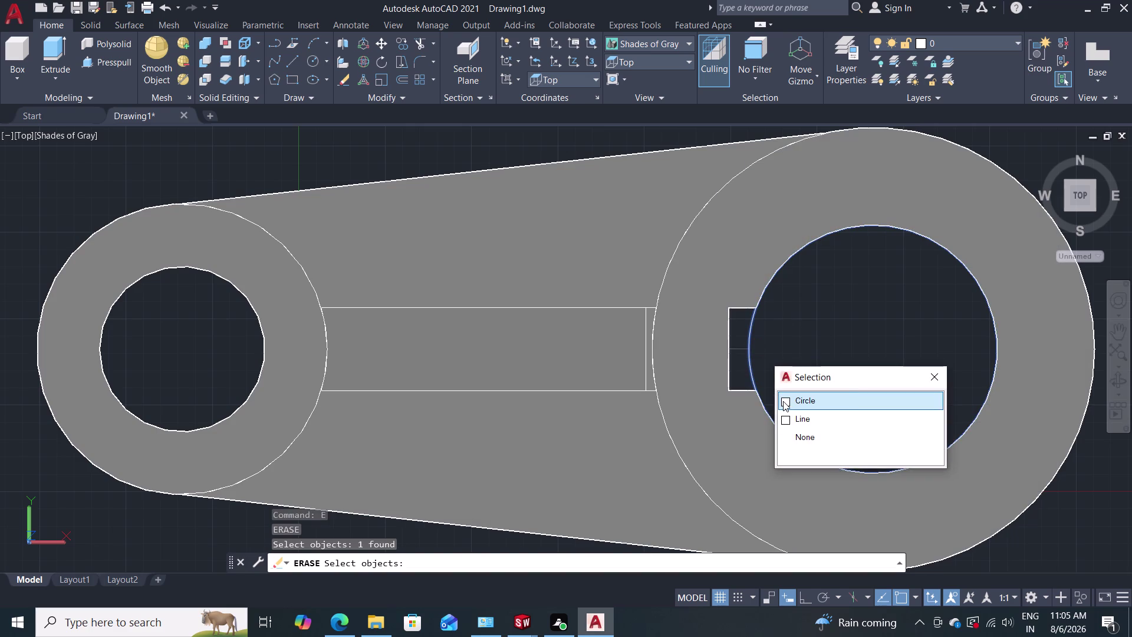
click(784, 401)
click(787, 400)
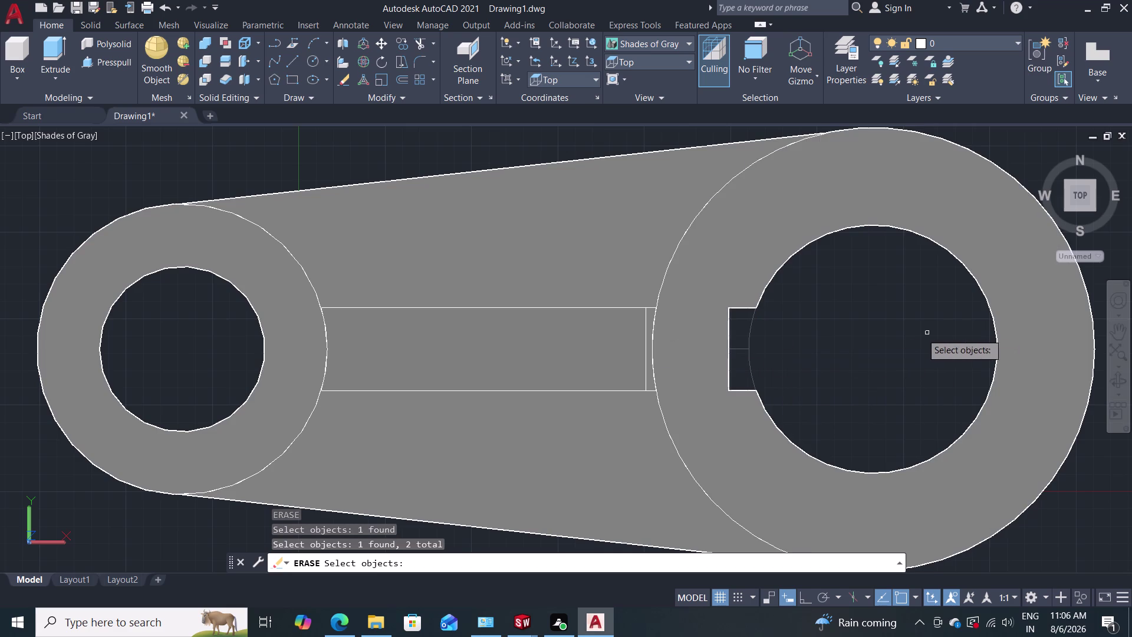
key(Return)
key(Escape)
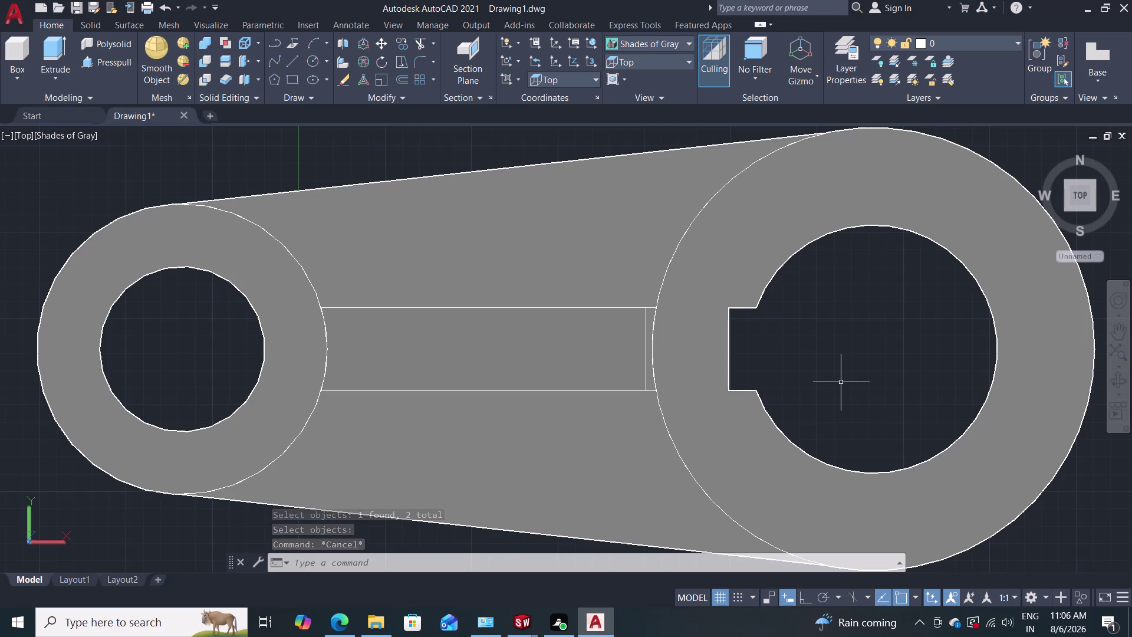
middle_drag(842, 383, 860, 265)
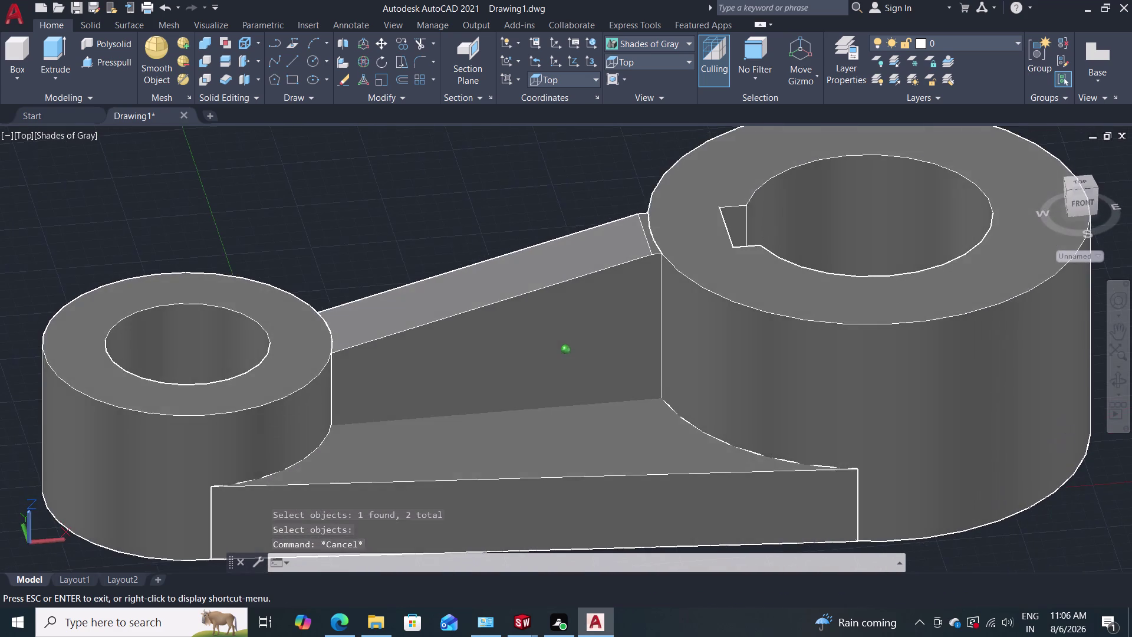
Orbit, zoom and pan around the lever to inspect the bosses, keyway and tapered arm.
middle_drag(861, 264, 884, 212)
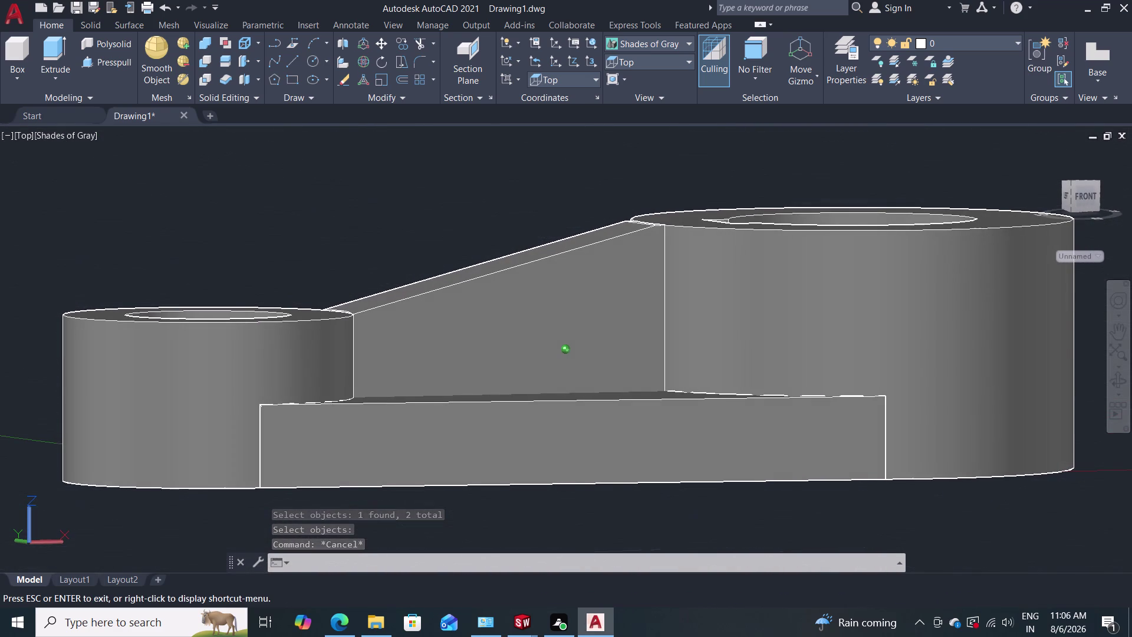
middle_drag(884, 212, 884, 212)
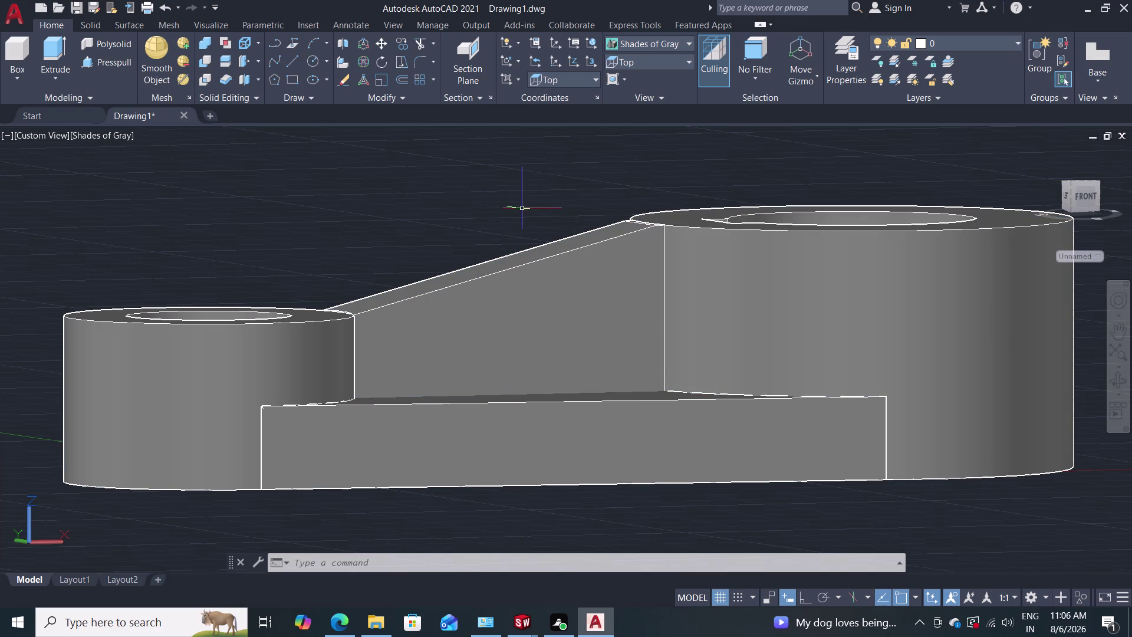
middle_drag(523, 195, 482, 264)
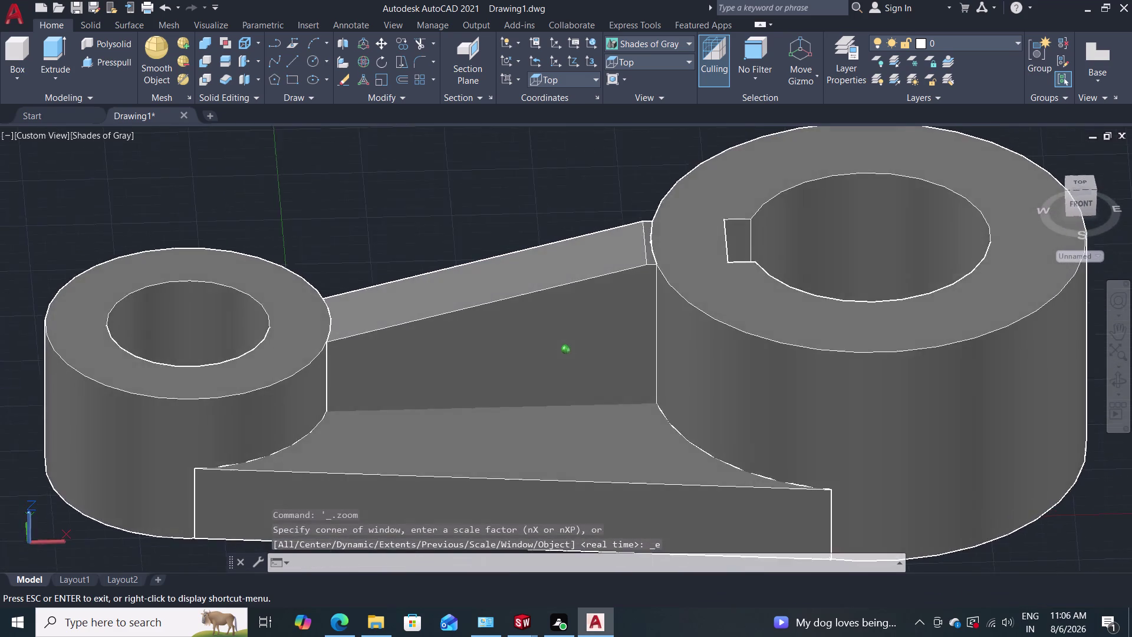
middle_drag(482, 264, 484, 289)
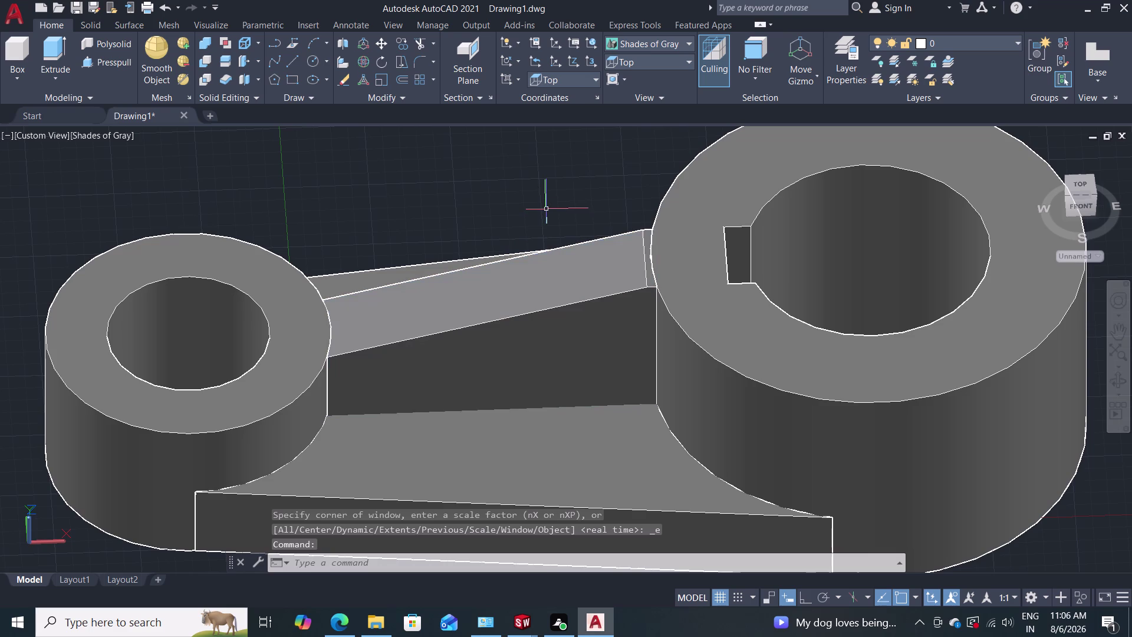
middle_drag(548, 203, 551, 183)
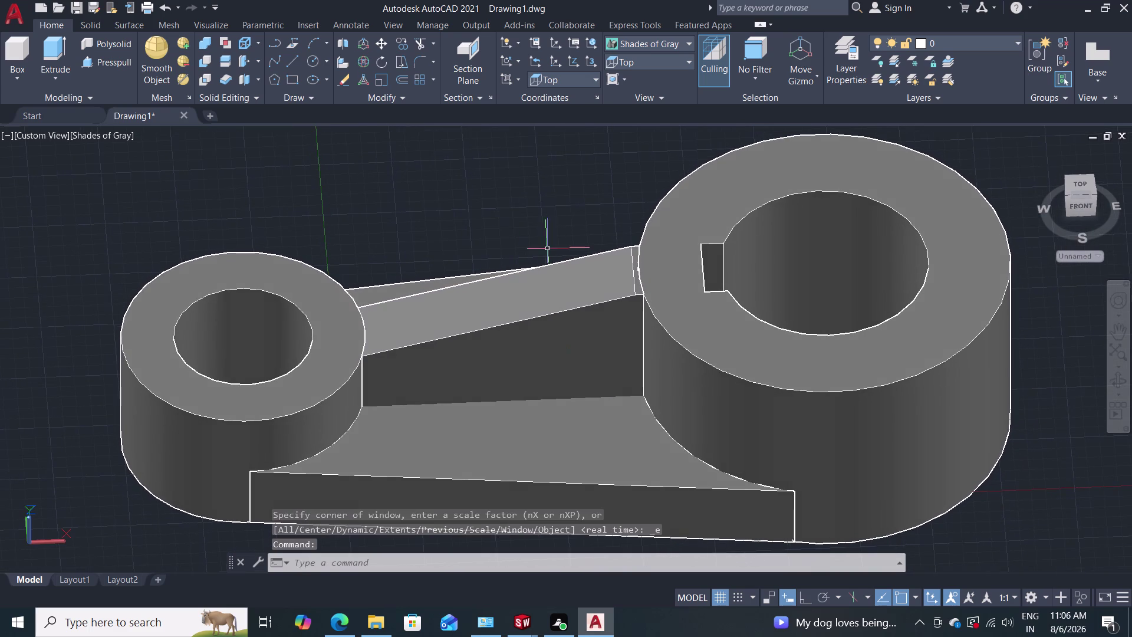
middle_drag(565, 190, 537, 214)
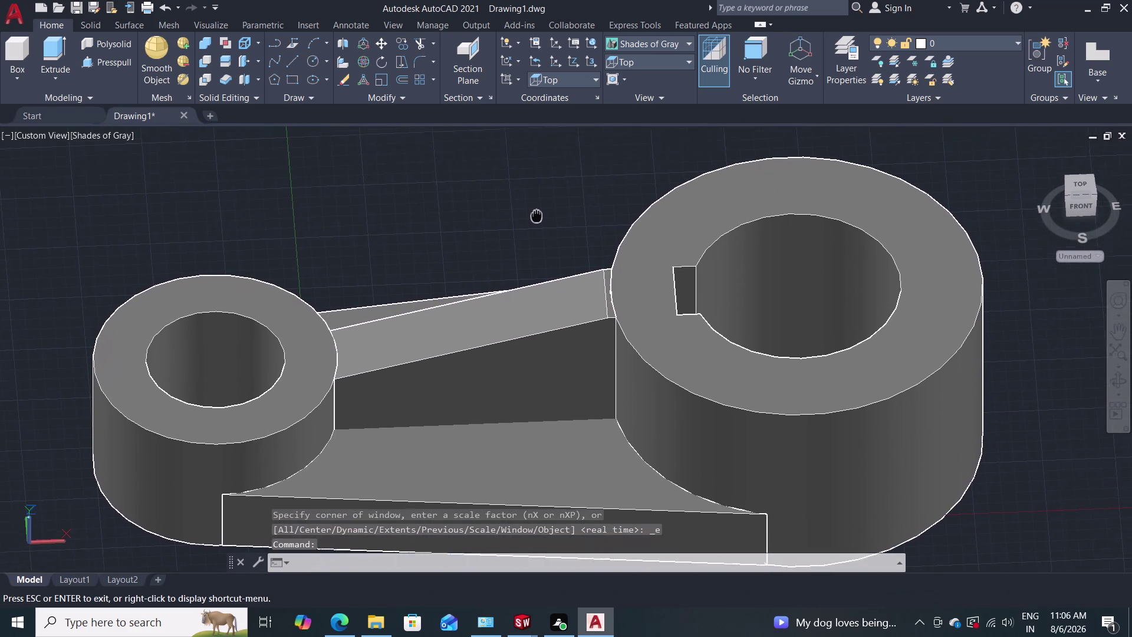
middle_drag(537, 213, 549, 207)
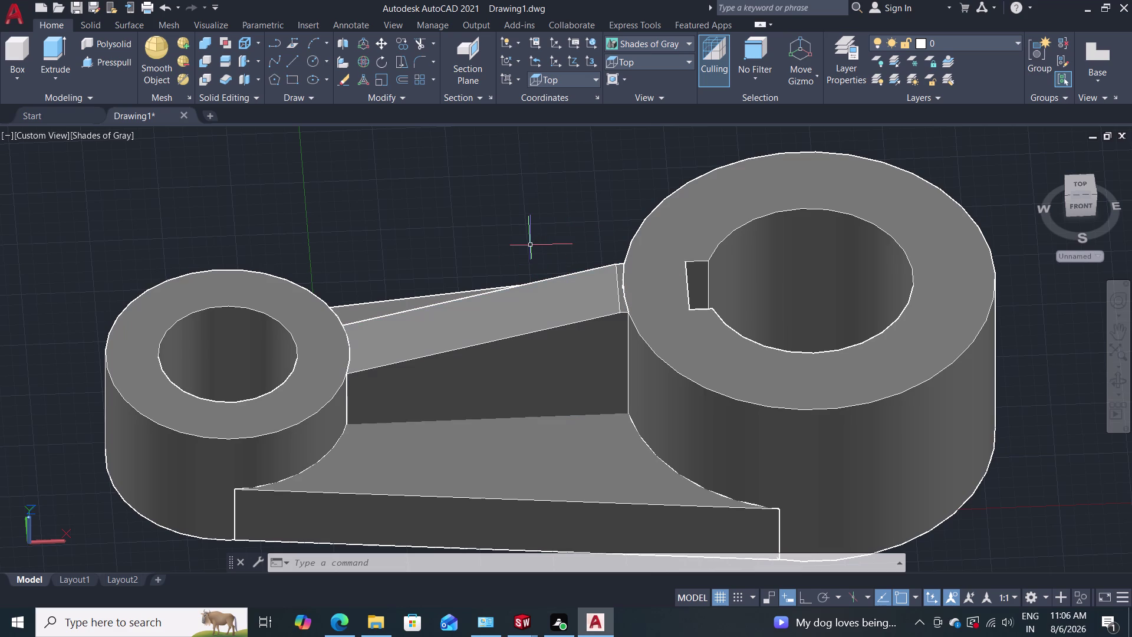
click(650, 55)
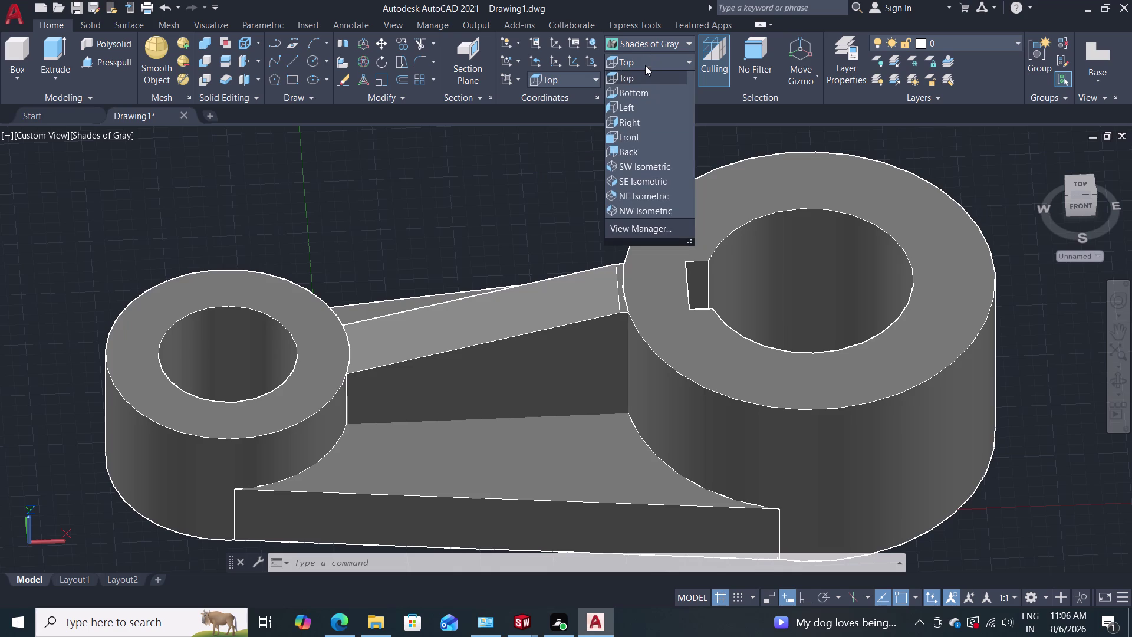
From the Top view, delete the rectangular web rib solid and the remaining rib piece.
click(641, 71)
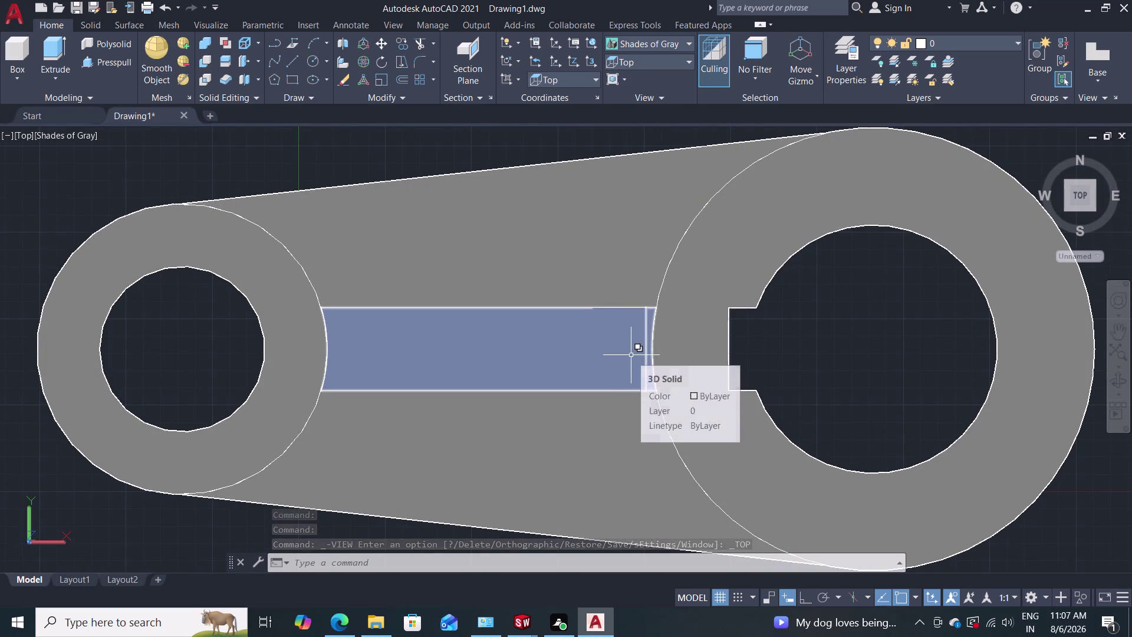
click(632, 356)
key(Delete)
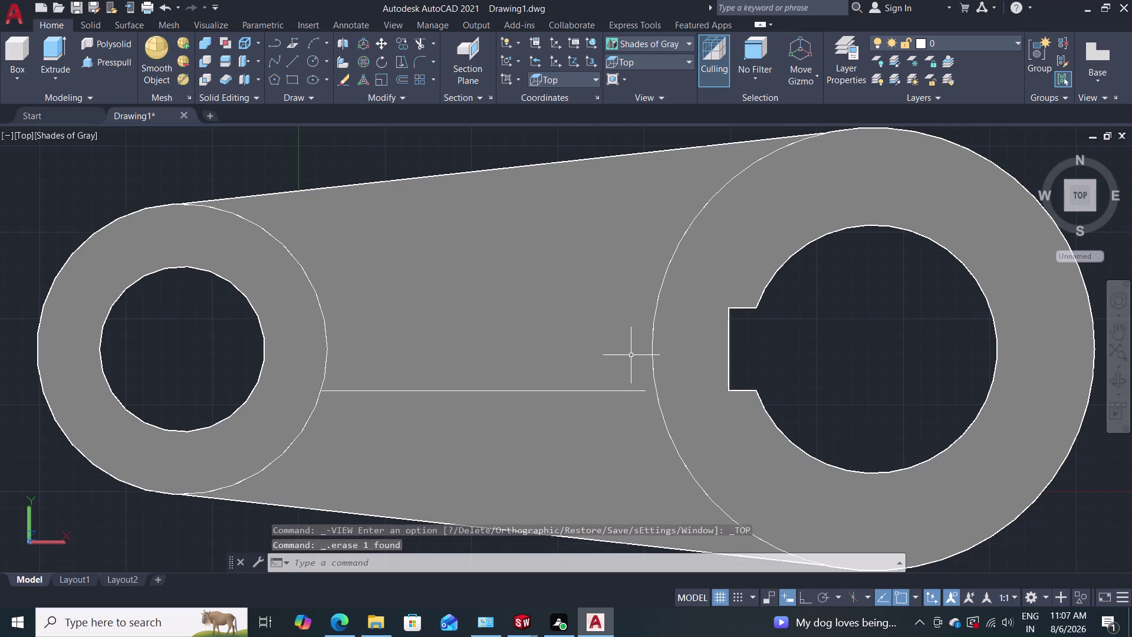
click(578, 392)
key(Delete)
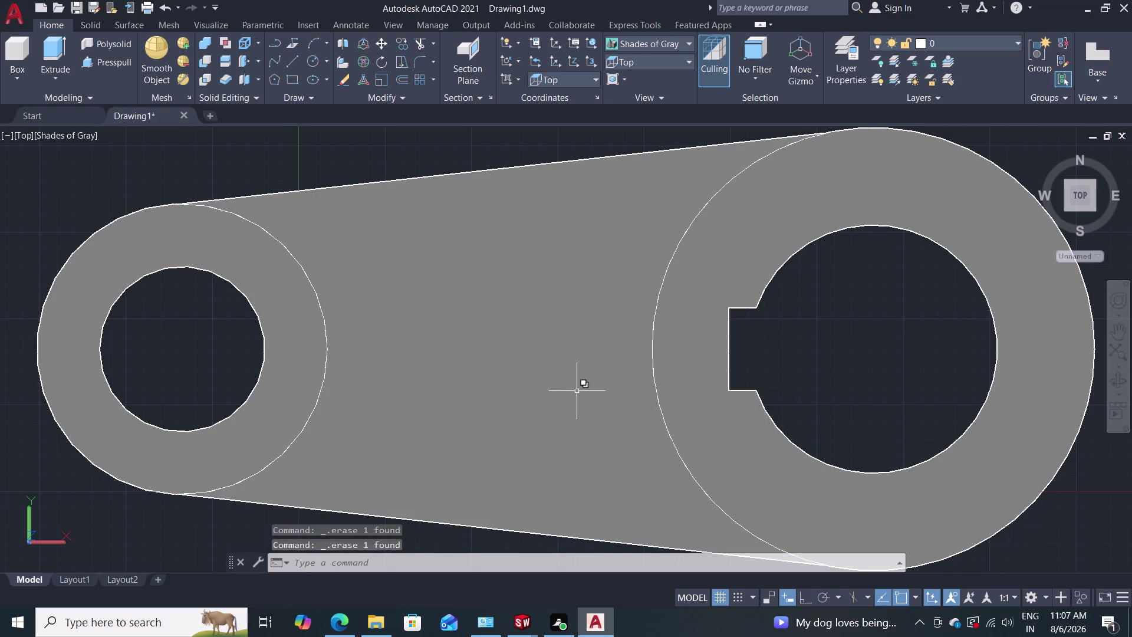
middle_drag(577, 392, 580, 359)
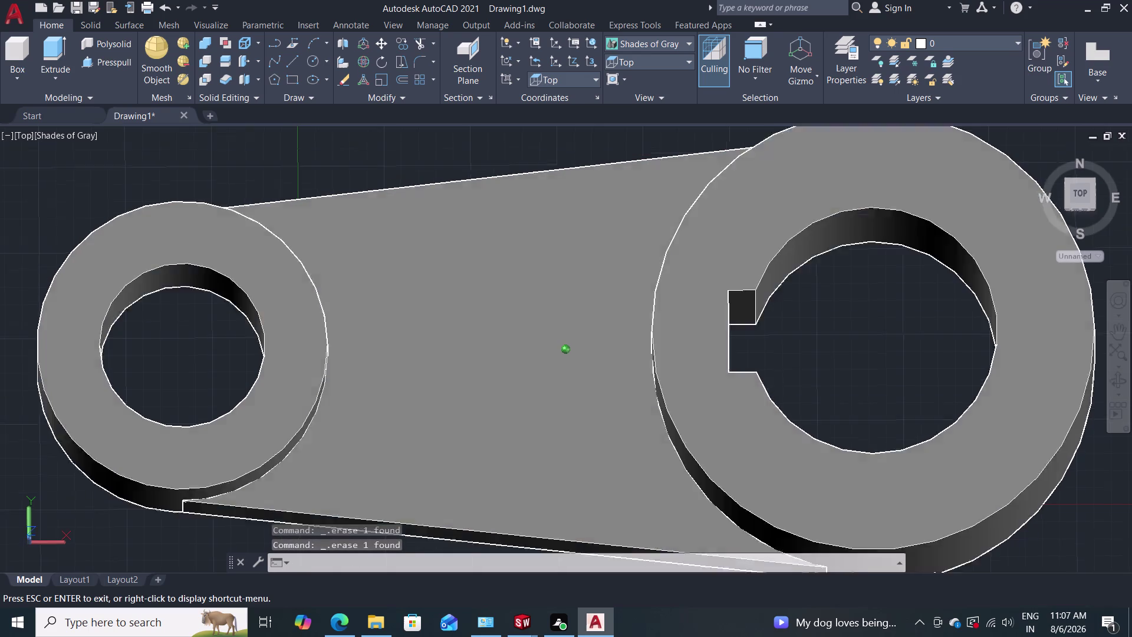
Orbit to inspect the flat arm in 3D, then return to the Top preset view.
middle_drag(580, 358, 606, 232)
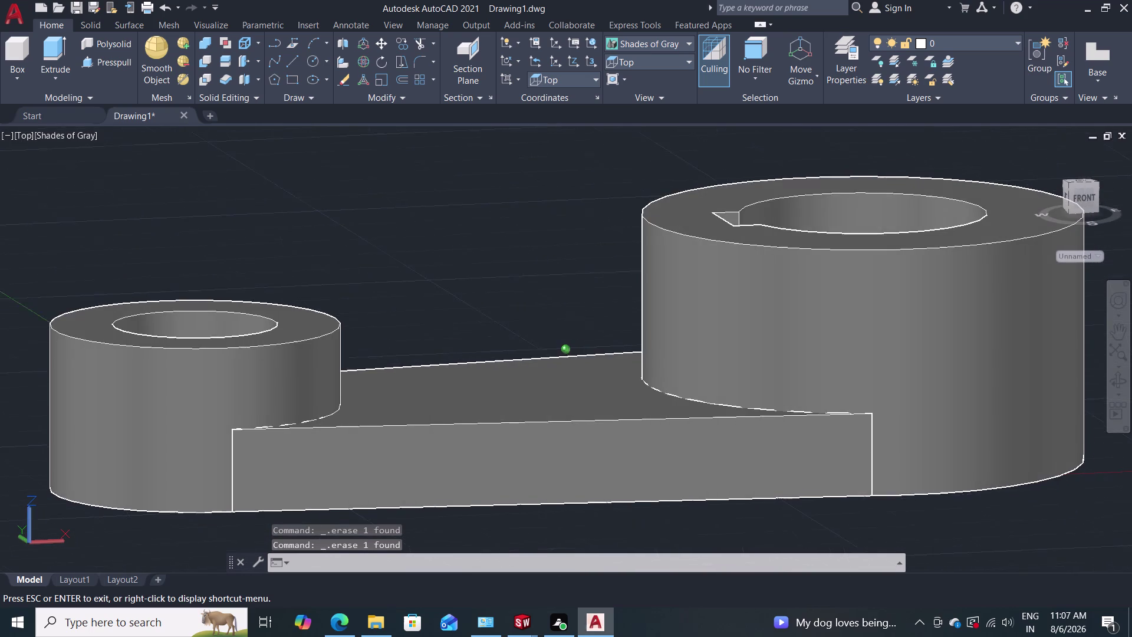
middle_drag(606, 231, 599, 262)
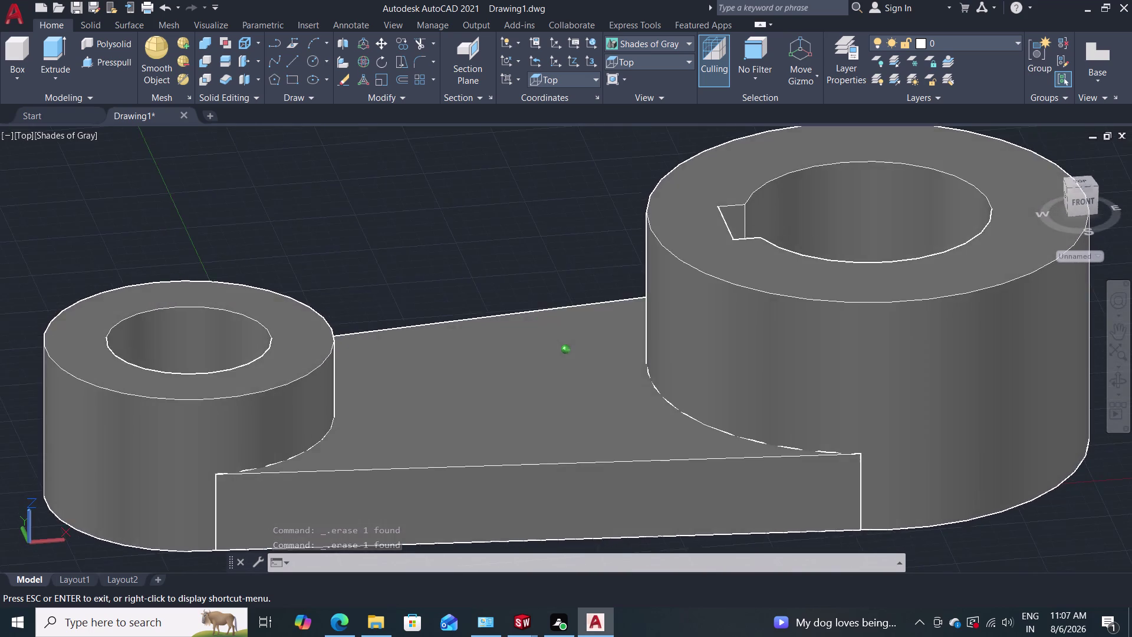
middle_drag(598, 261, 604, 240)
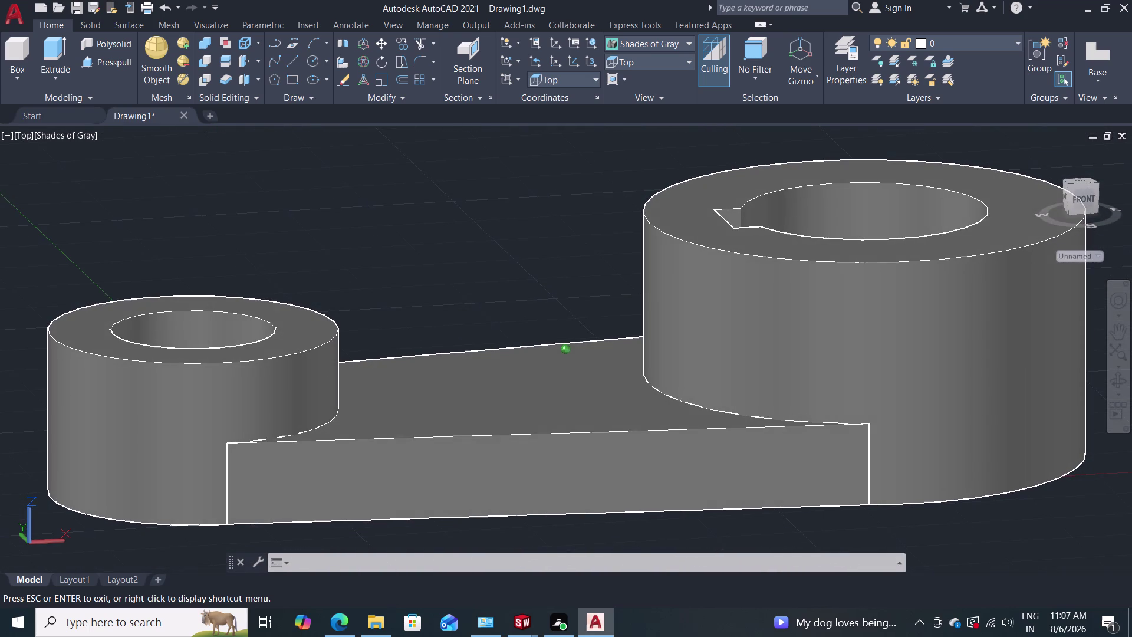
middle_drag(605, 240, 604, 241)
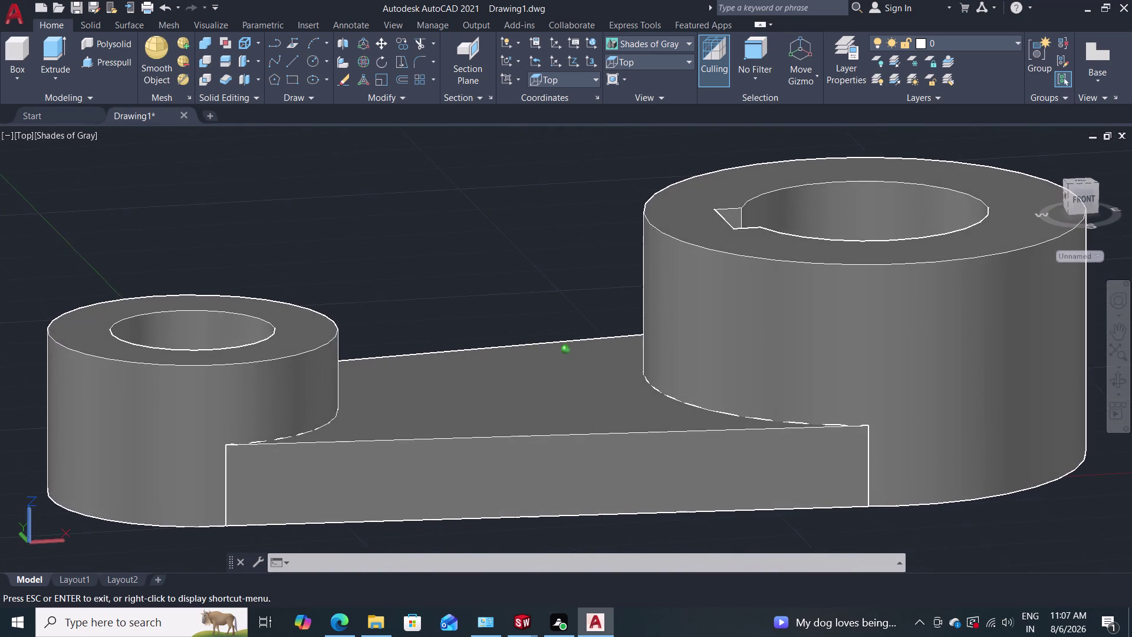
middle_drag(604, 241, 599, 251)
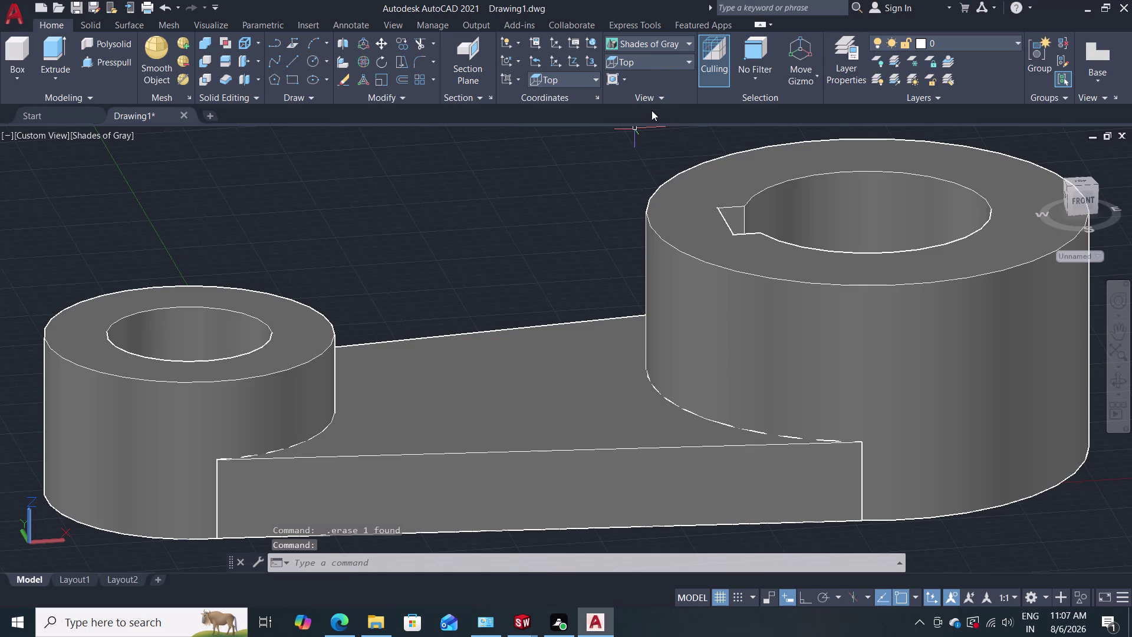
click(669, 63)
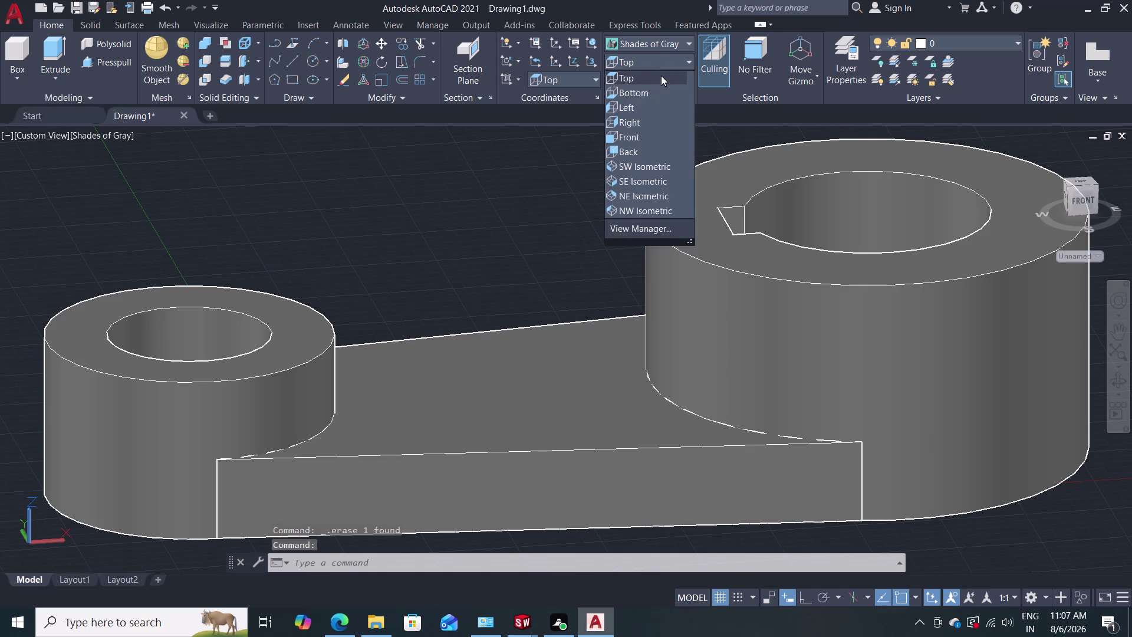
click(661, 76)
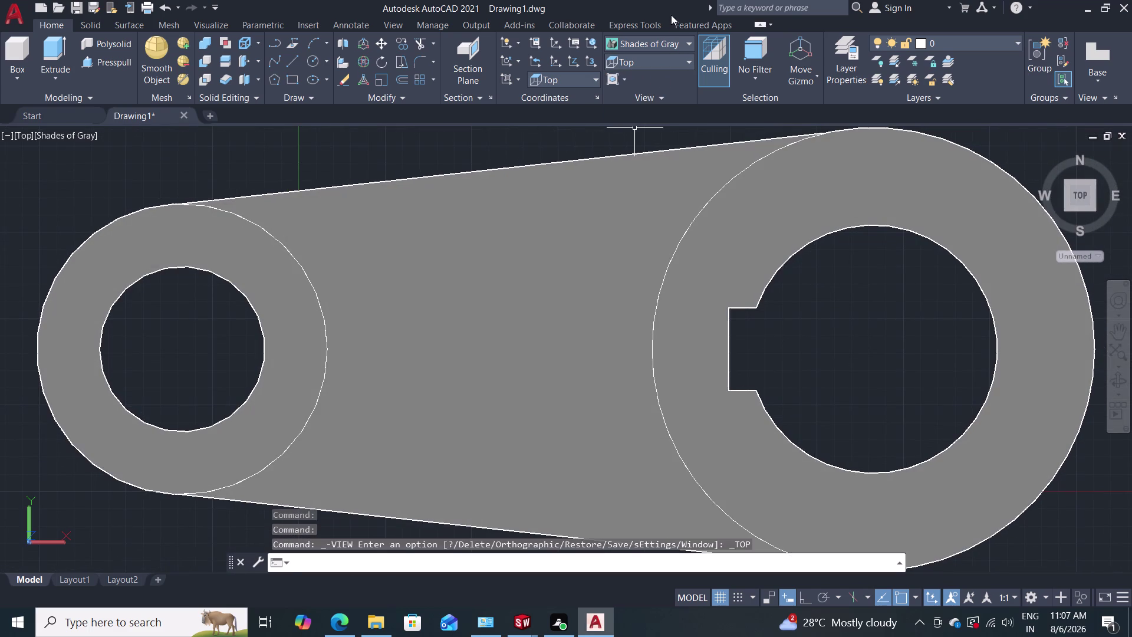
Switch the visual style to 2D Wireframe and zoom to fit the whole lever.
click(664, 39)
click(664, 43)
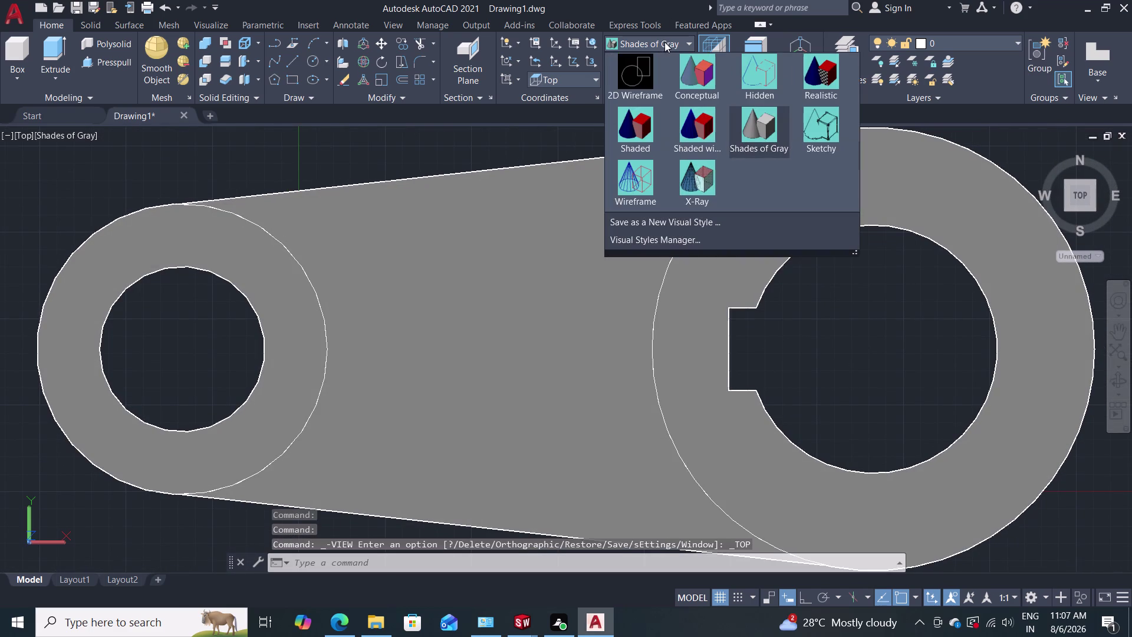
click(633, 76)
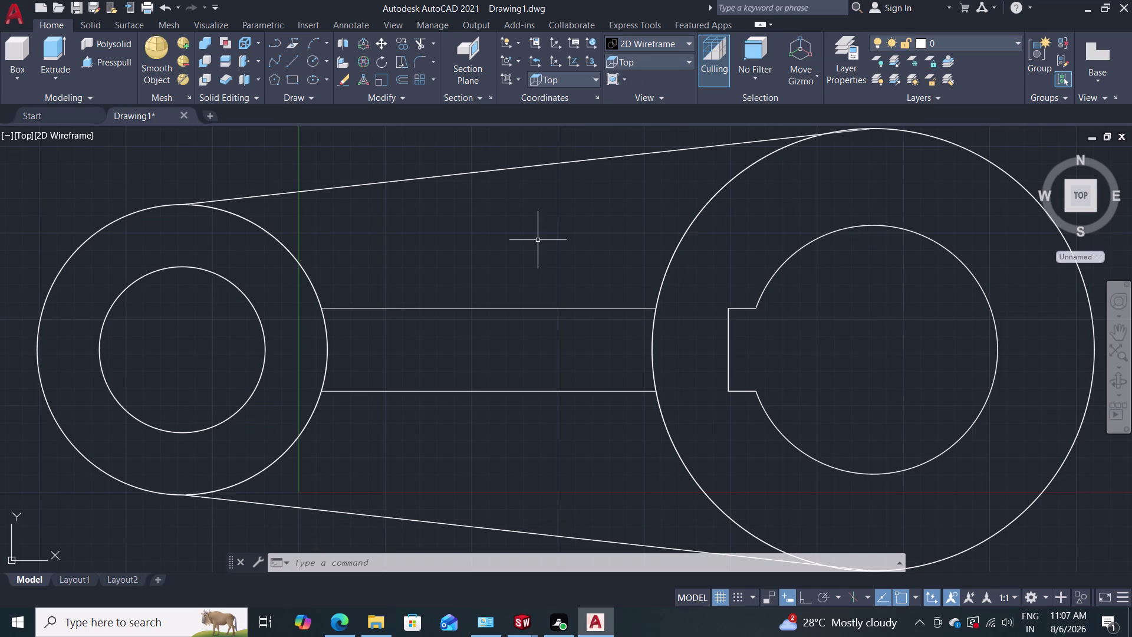
middle_drag(510, 289, 505, 265)
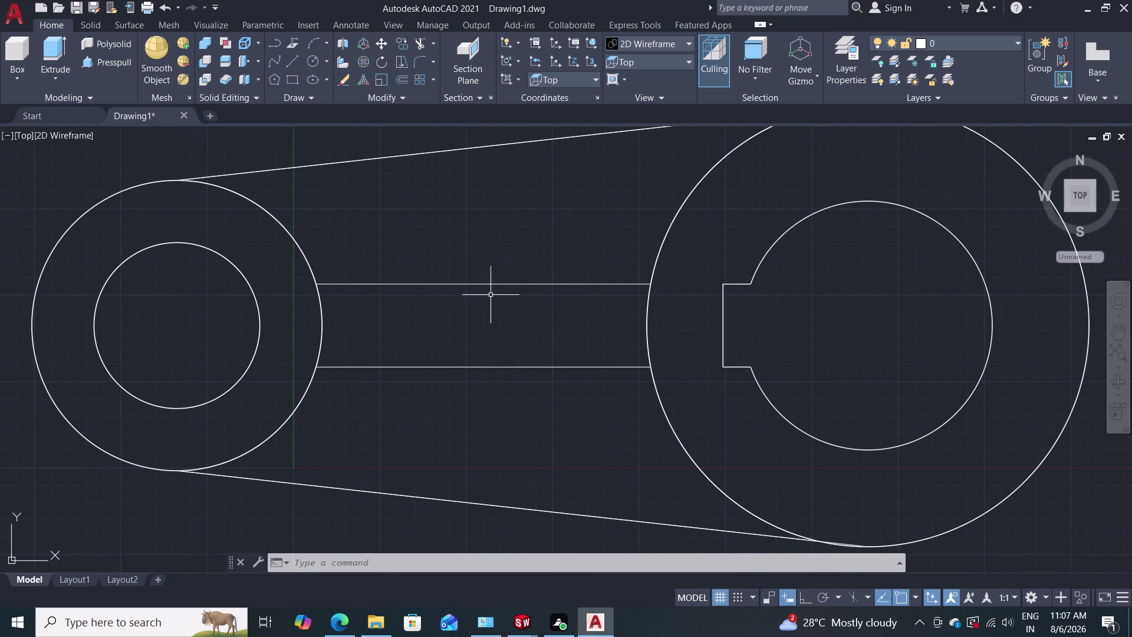
middle_drag(497, 288, 502, 251)
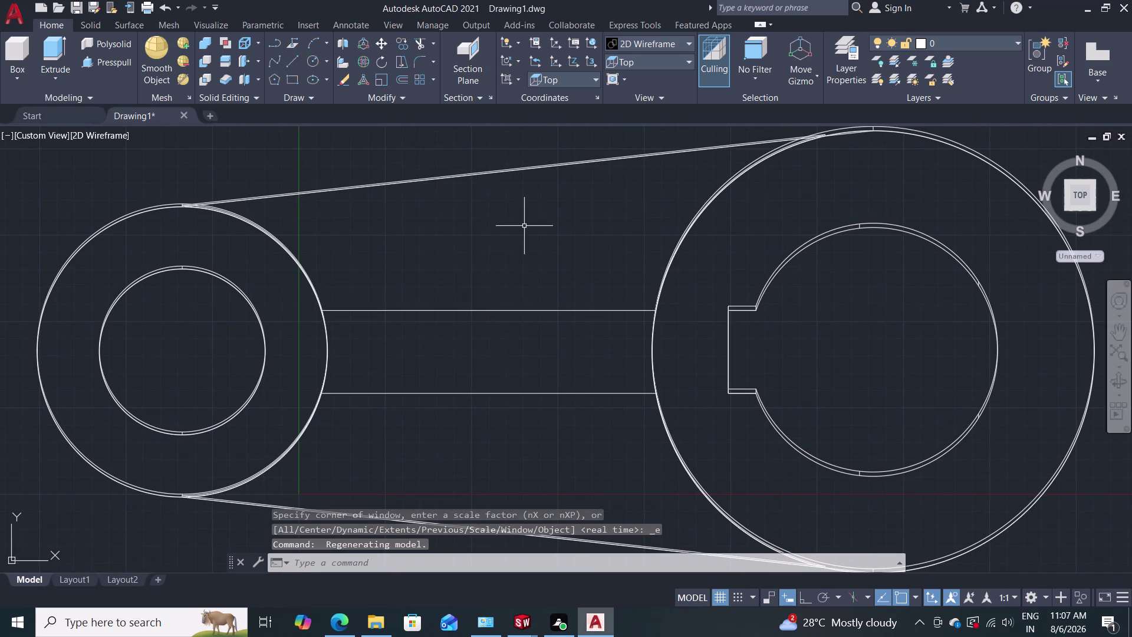
middle_drag(498, 276, 504, 237)
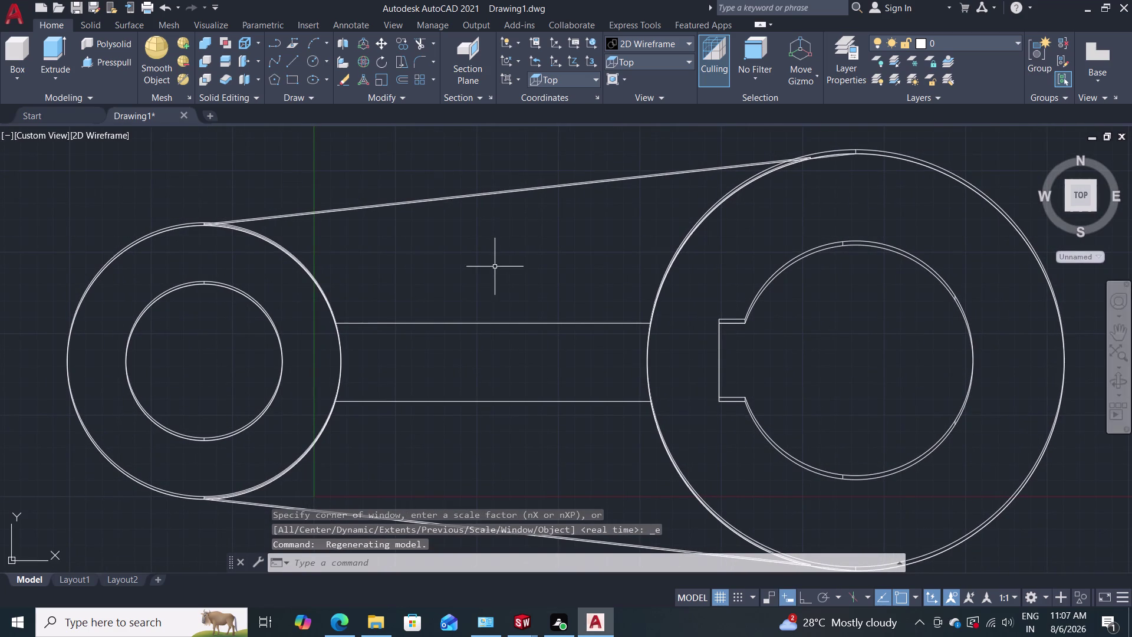
middle_drag(494, 271, 499, 239)
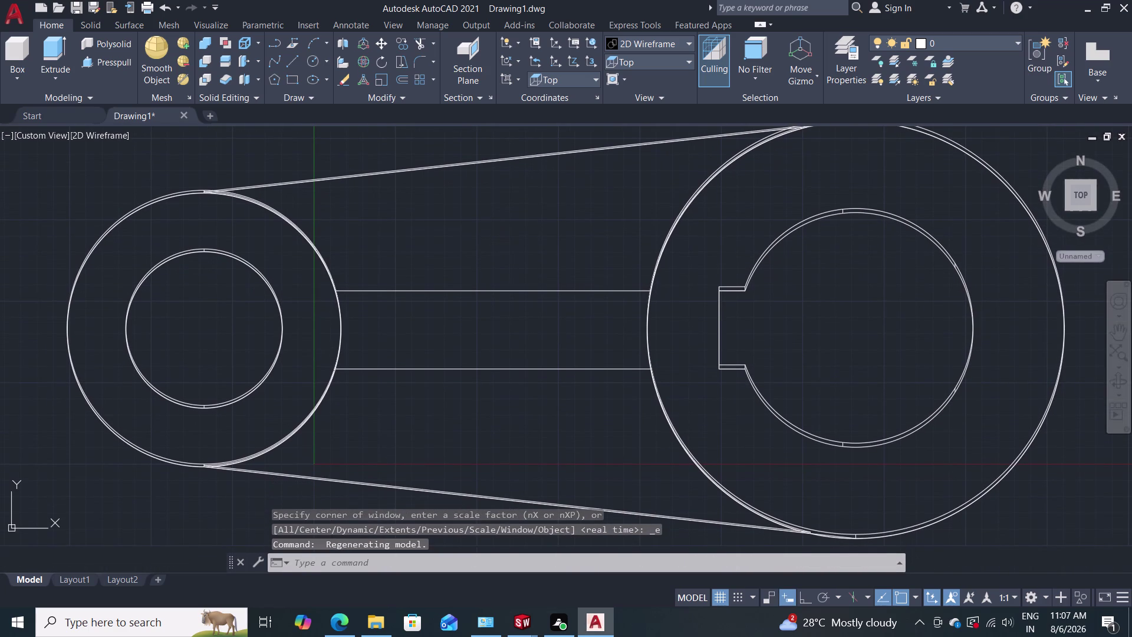
Orbit the wireframe lever into a tilted oblique 3D view.
middle_drag(499, 239, 503, 206)
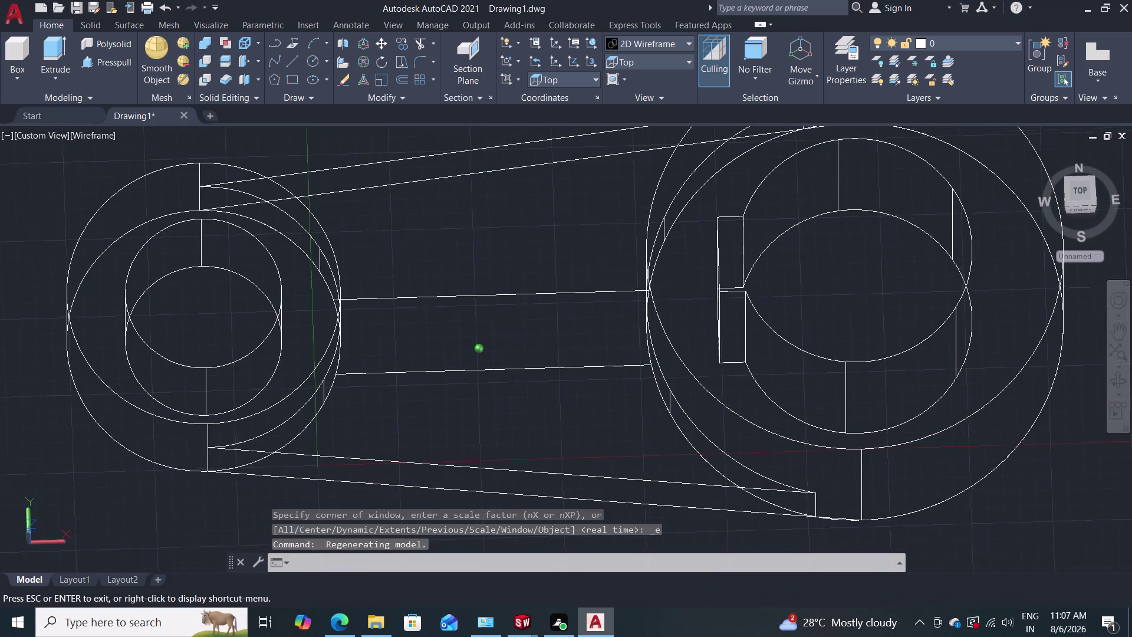
middle_drag(503, 206, 510, 156)
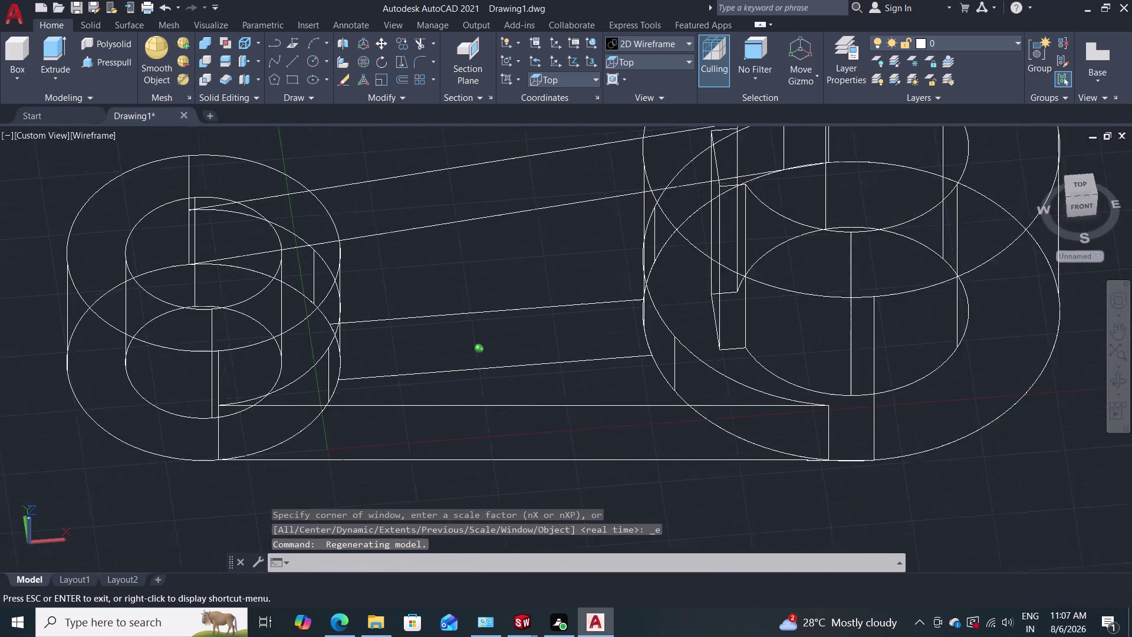
middle_drag(510, 155, 525, 144)
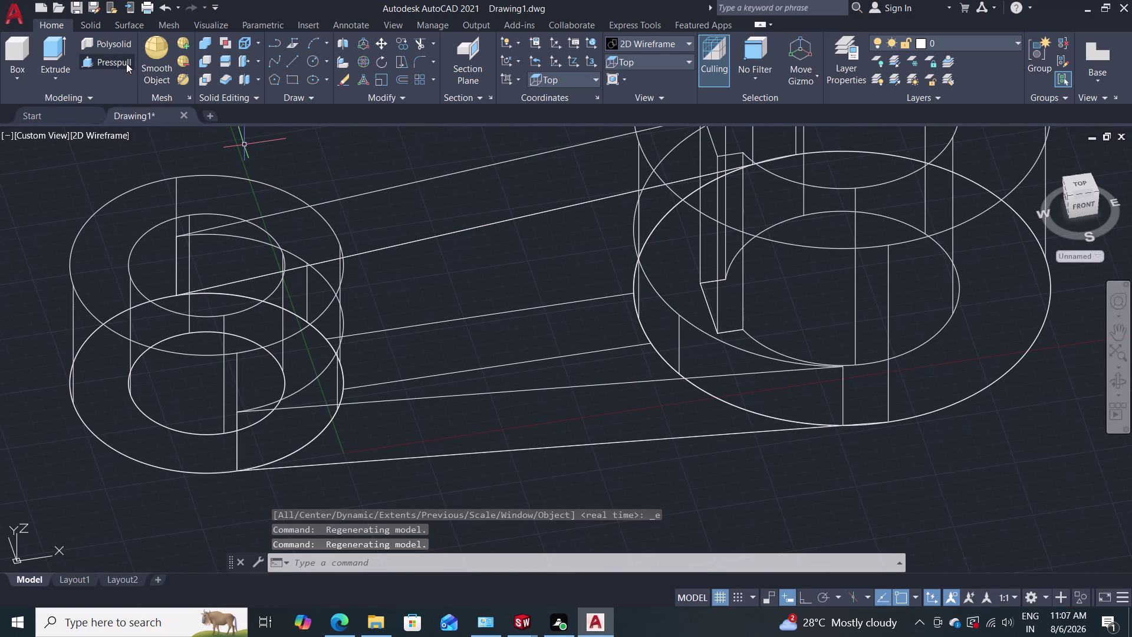
click(124, 63)
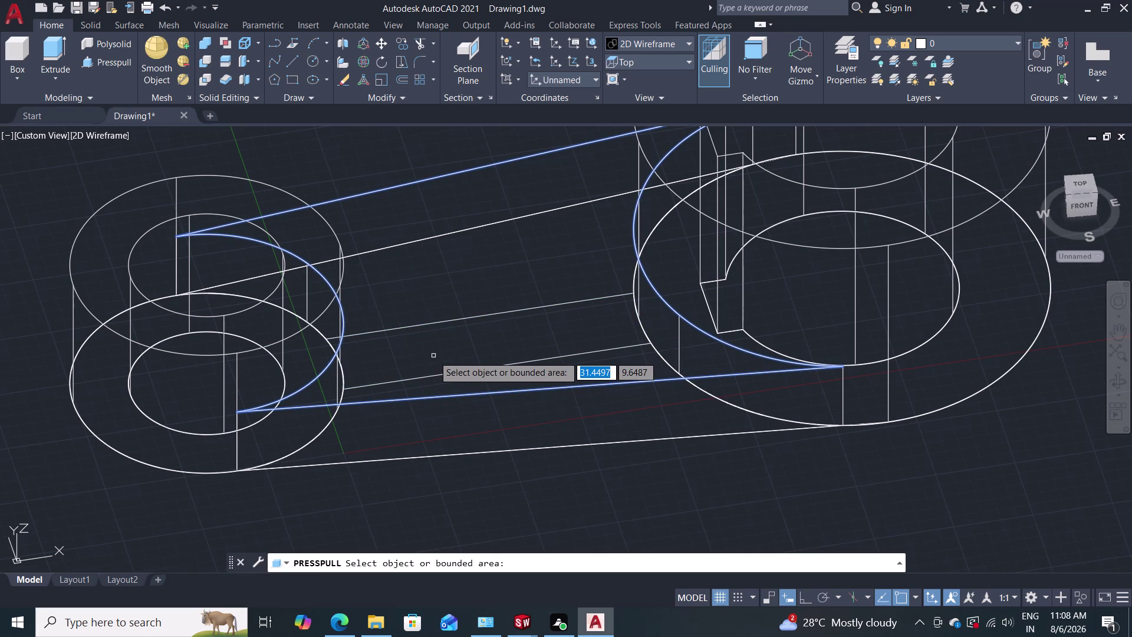
Press-pull the central strip between the bosses into a rib, then shade the lever gray.
middle_drag(433, 355, 468, 212)
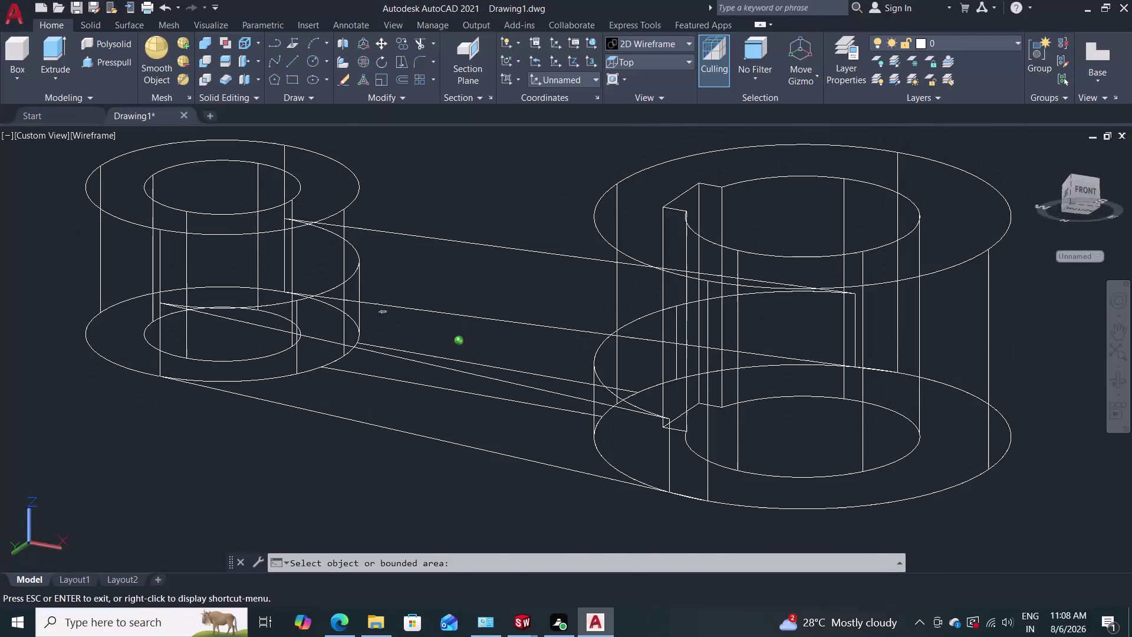
middle_drag(468, 212, 487, 145)
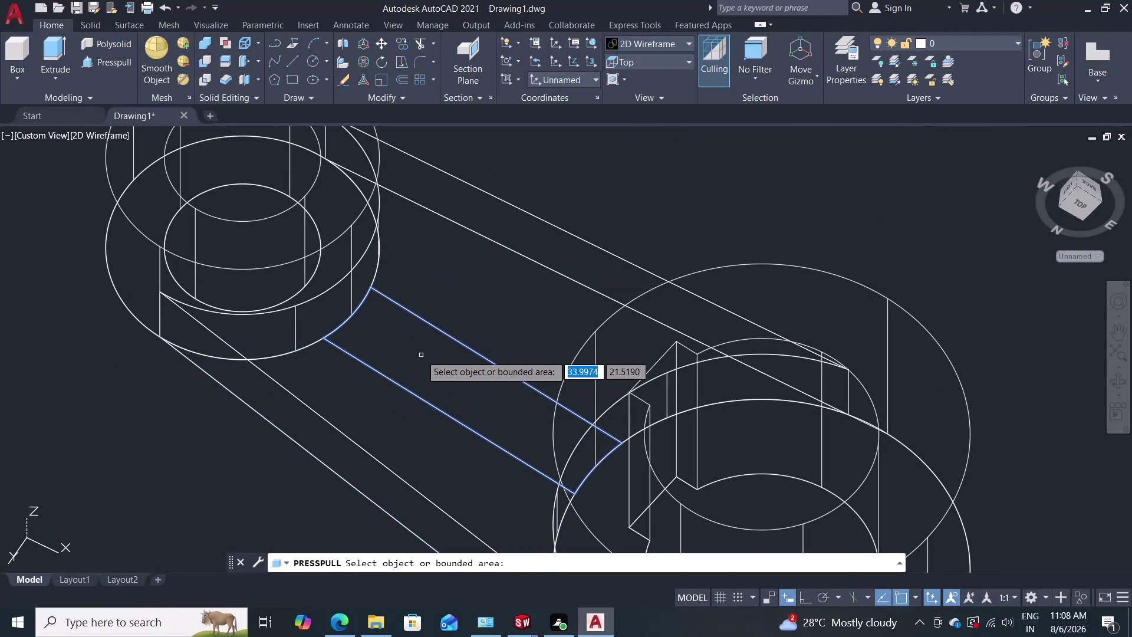
click(422, 355)
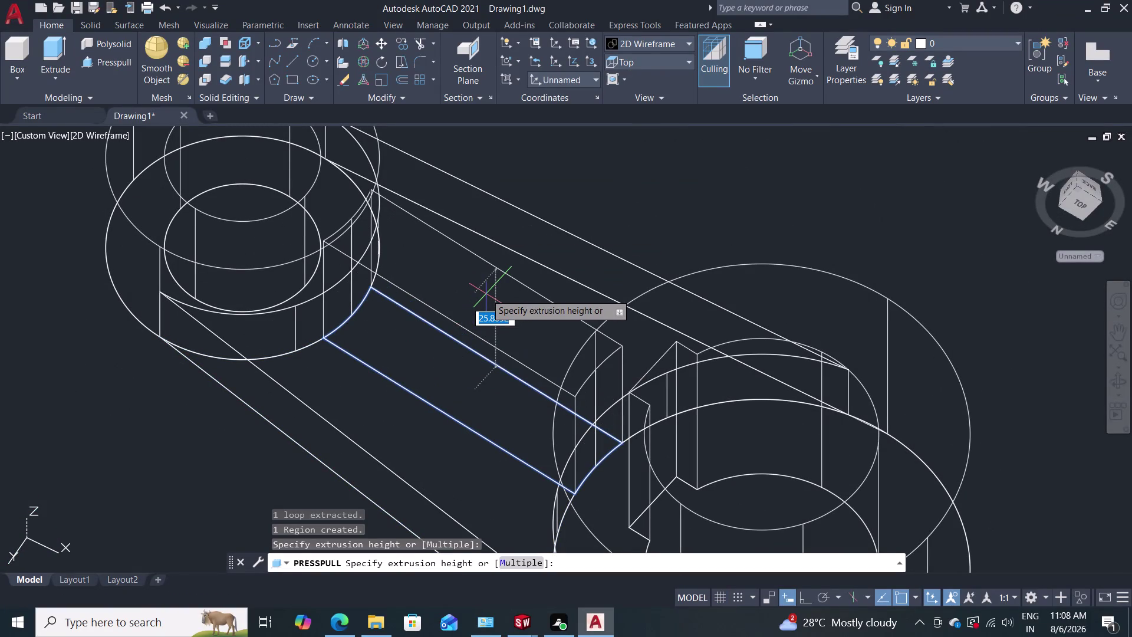
middle_drag(486, 293, 450, 372)
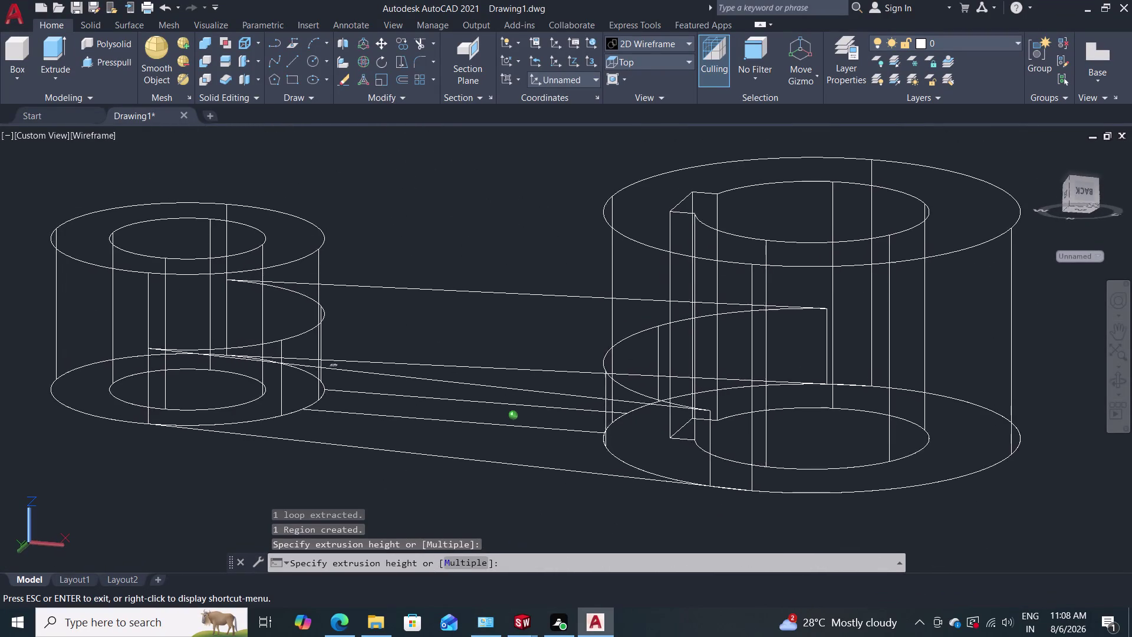
middle_drag(450, 372, 446, 406)
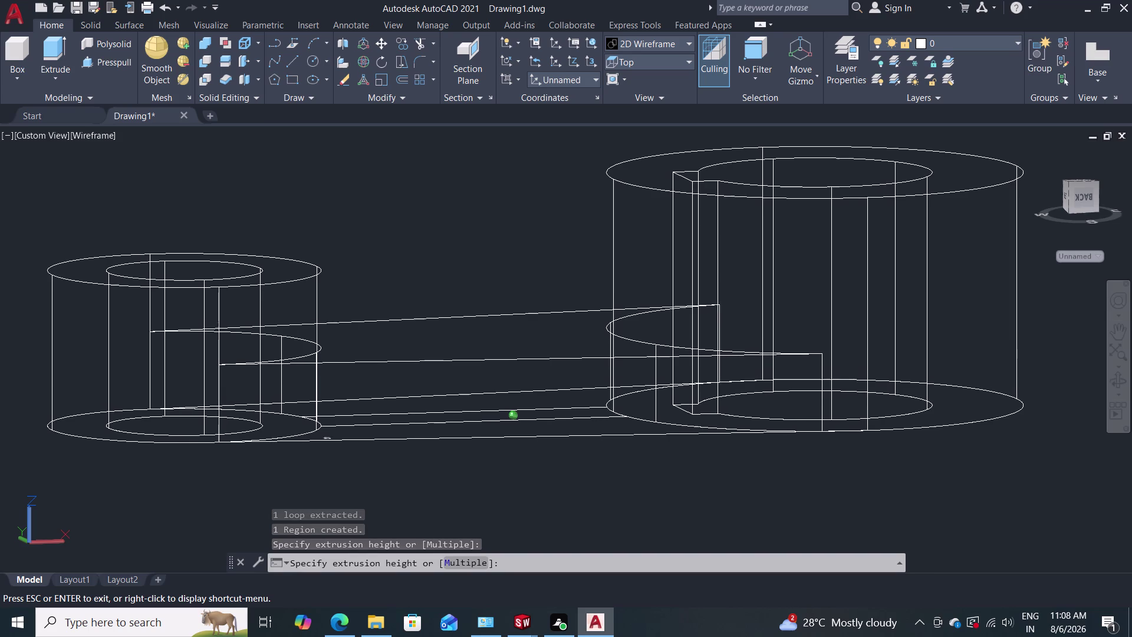
middle_drag(446, 405, 431, 462)
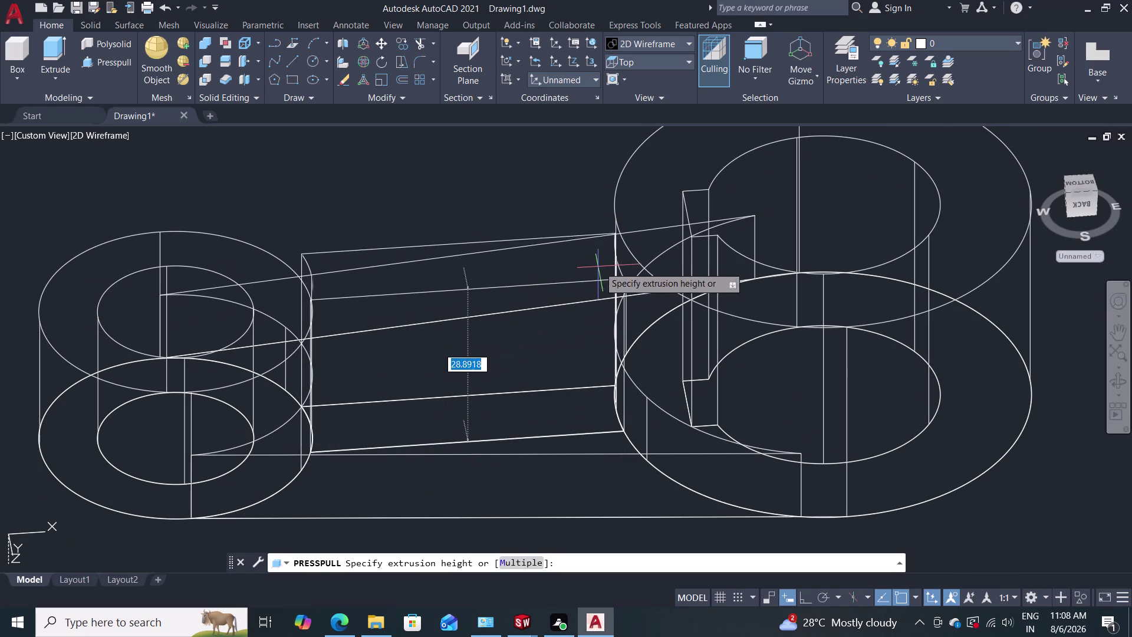
click(630, 241)
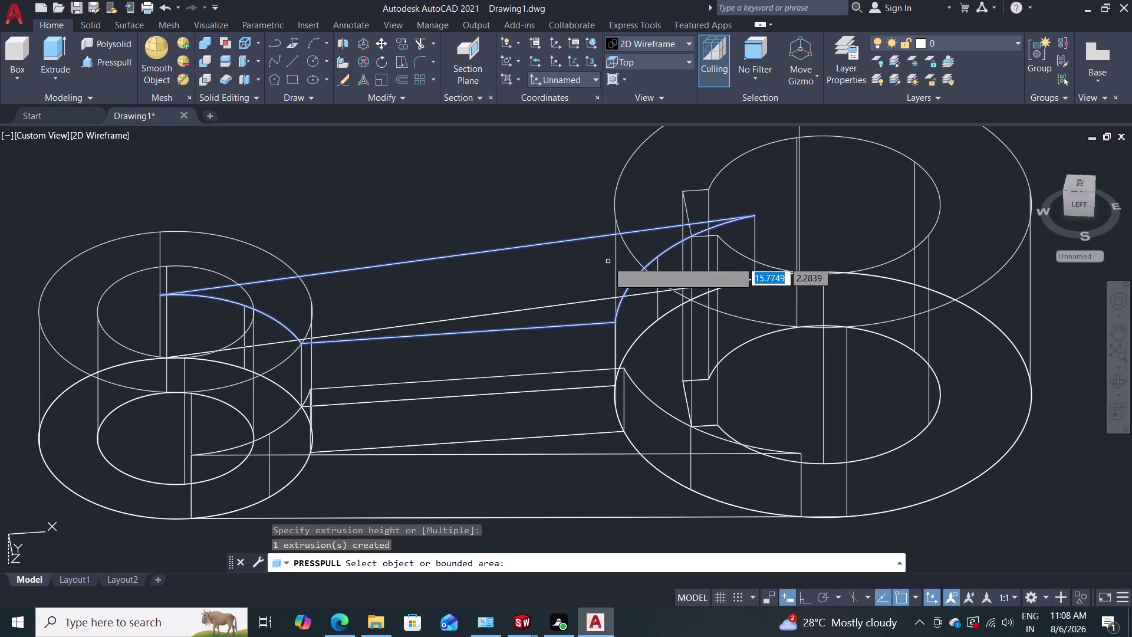
click(659, 47)
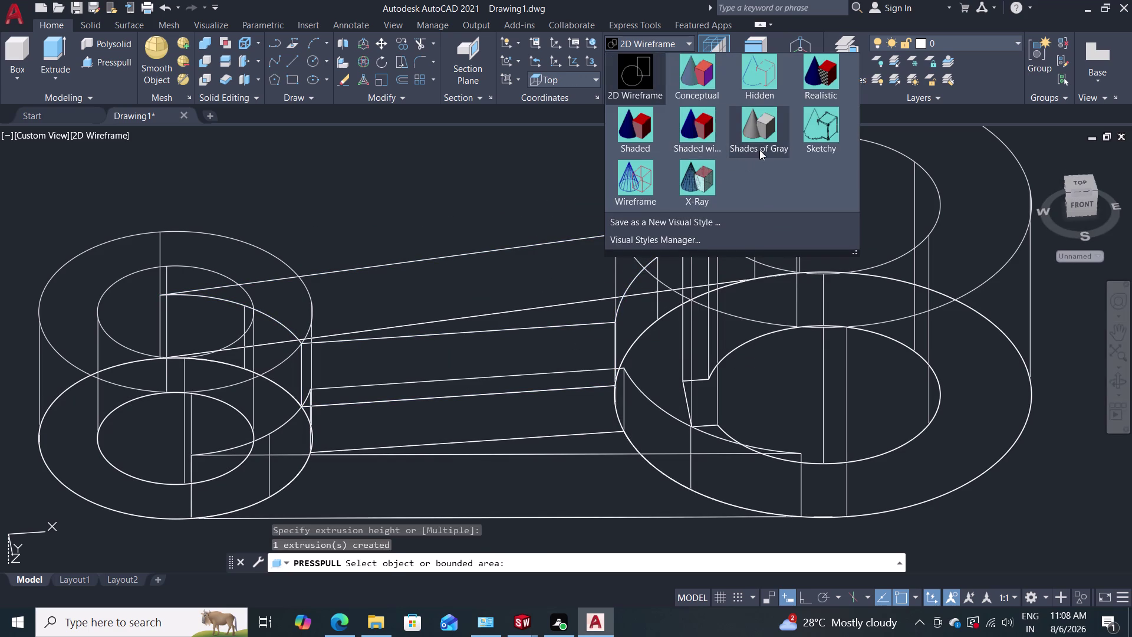
click(767, 144)
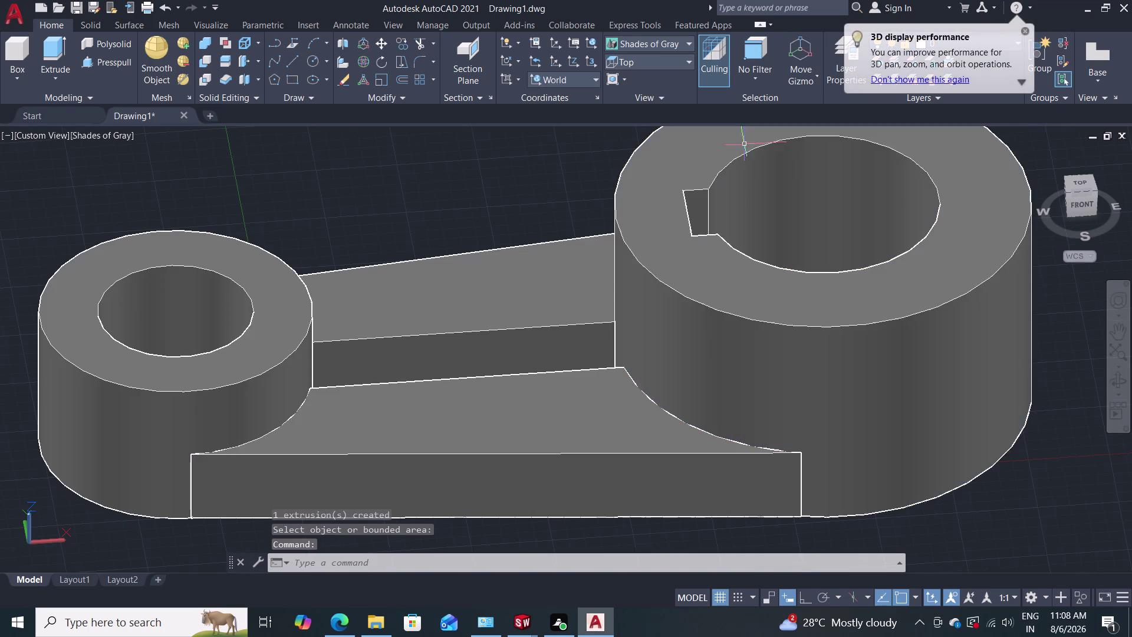
Undo the shaded display and the raised central rib, then pan along the lever.
key(ctrl+z)
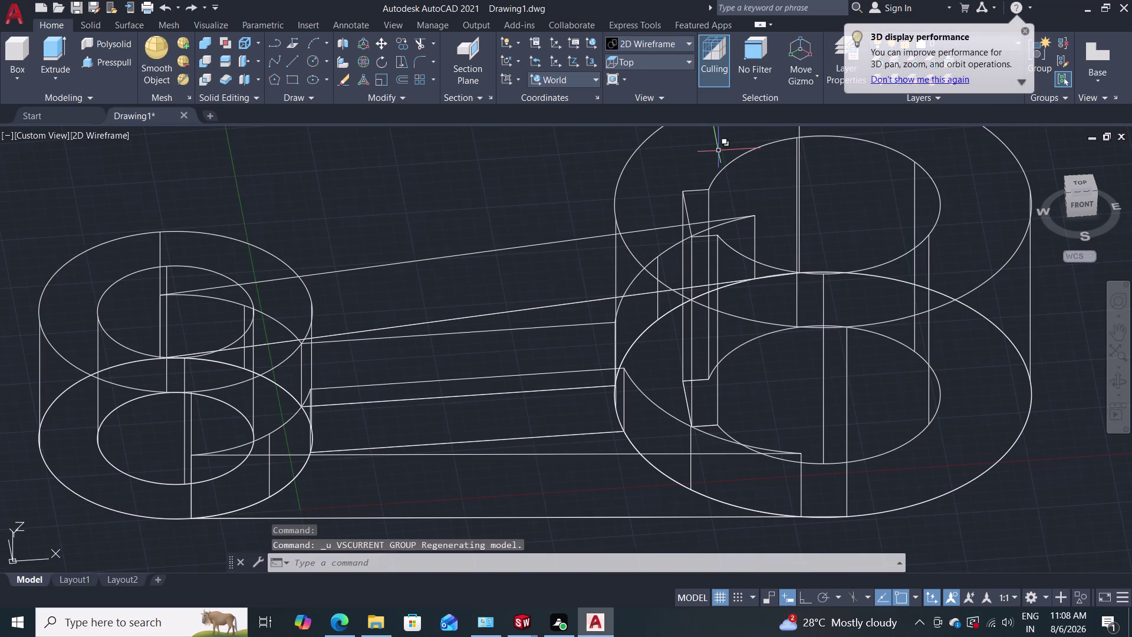
key(ctrl+z)
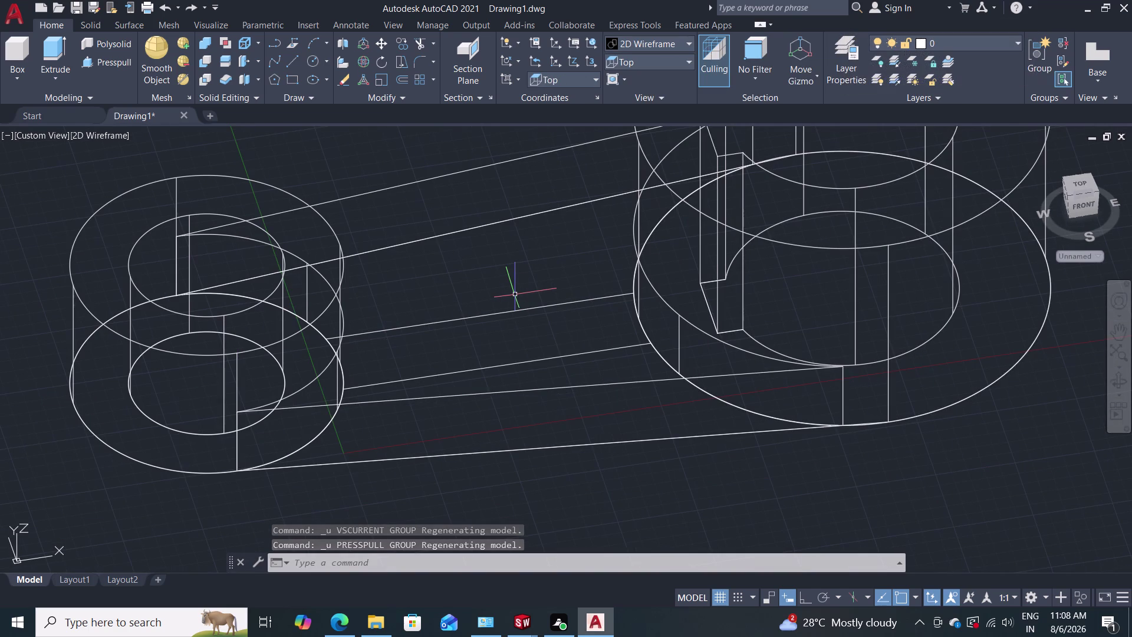
middle_drag(515, 294, 496, 297)
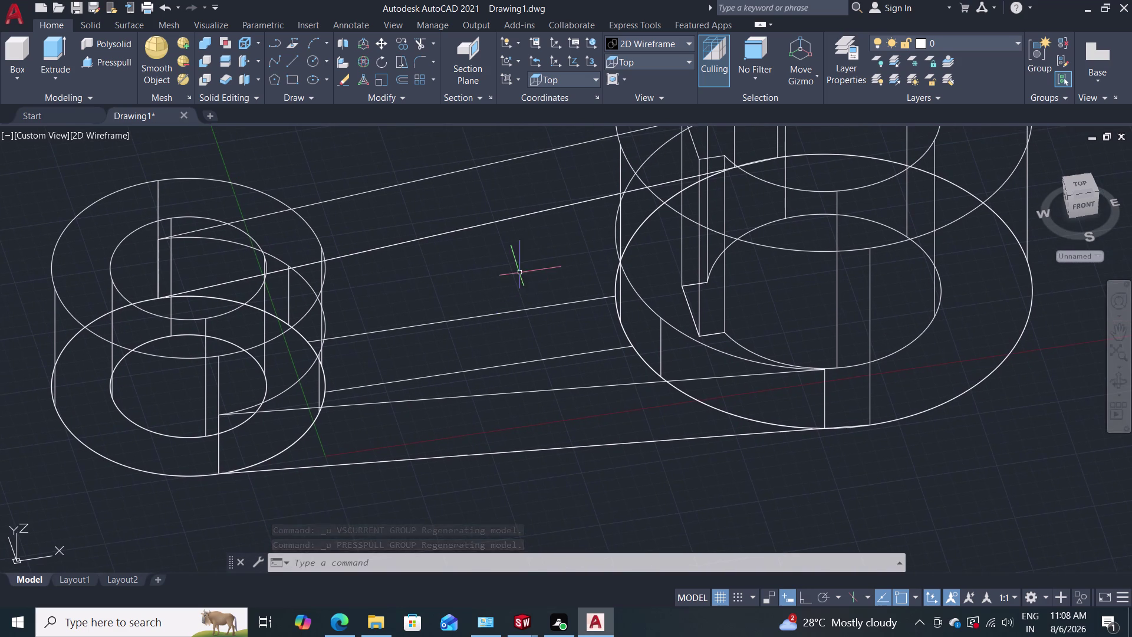
middle_drag(522, 270, 440, 346)
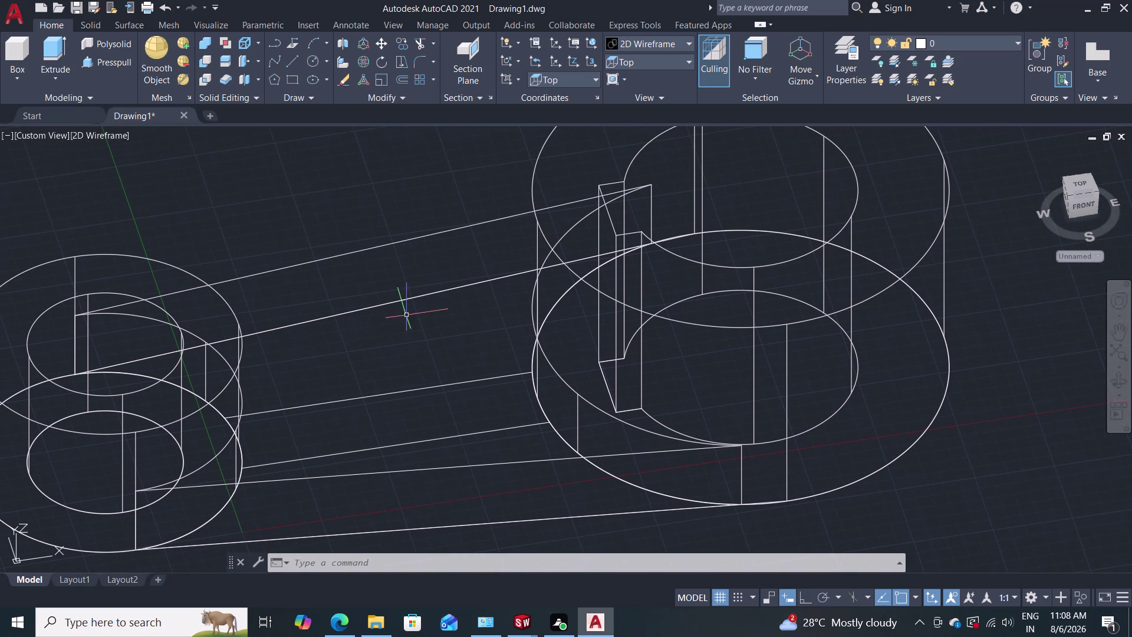
Start Presspull and pick the inner strip on the arm's underside.
click(119, 62)
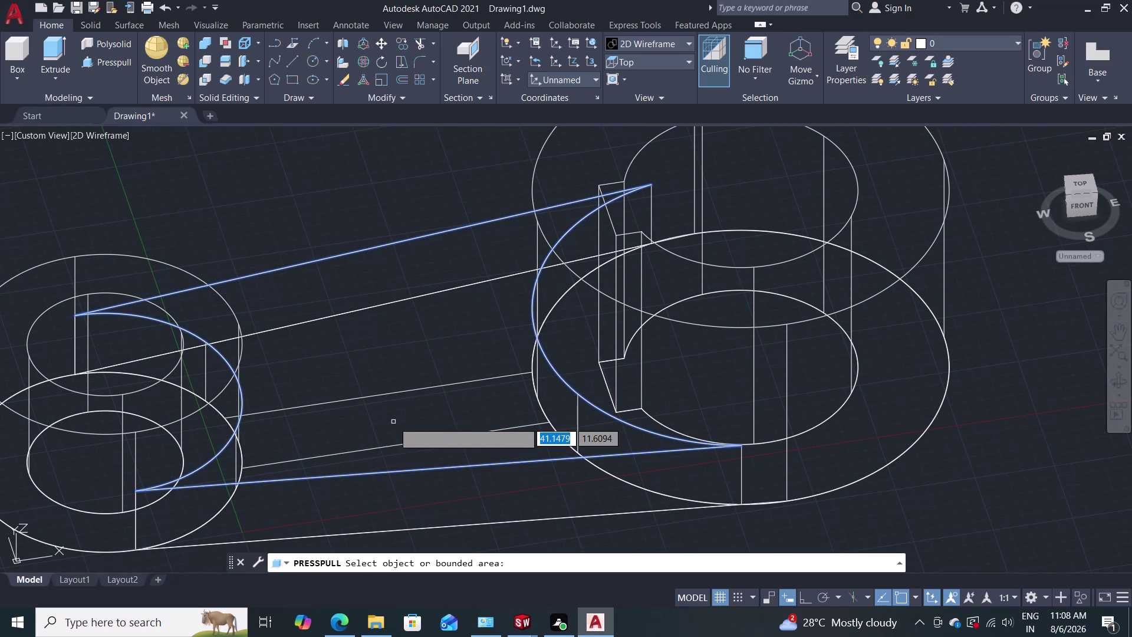
middle_drag(408, 413, 410, 357)
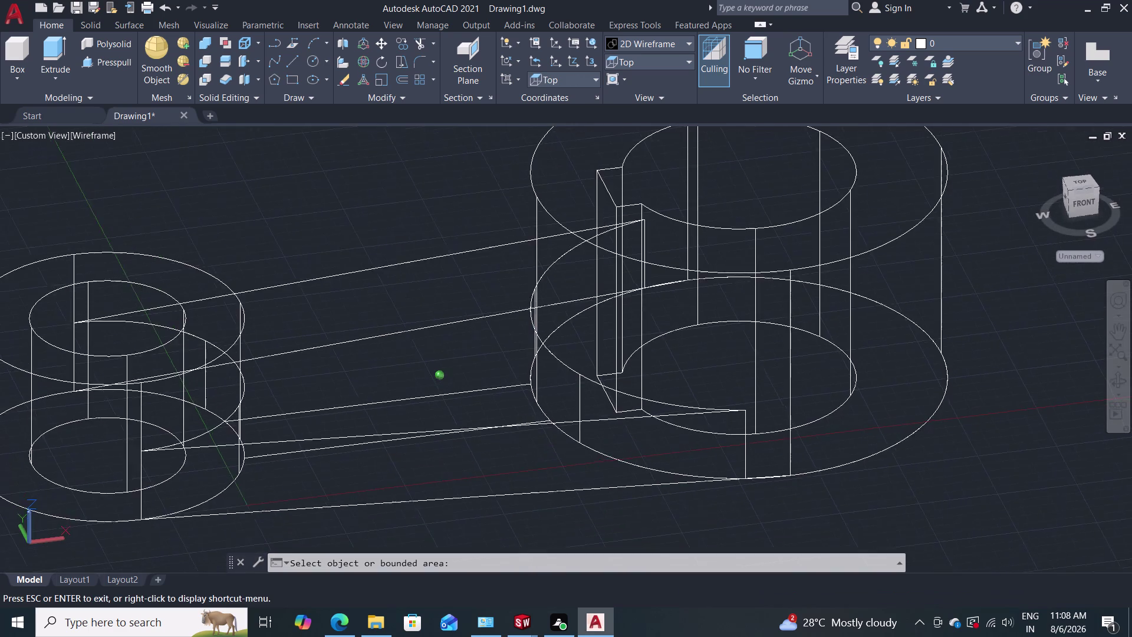
middle_drag(410, 357, 462, 147)
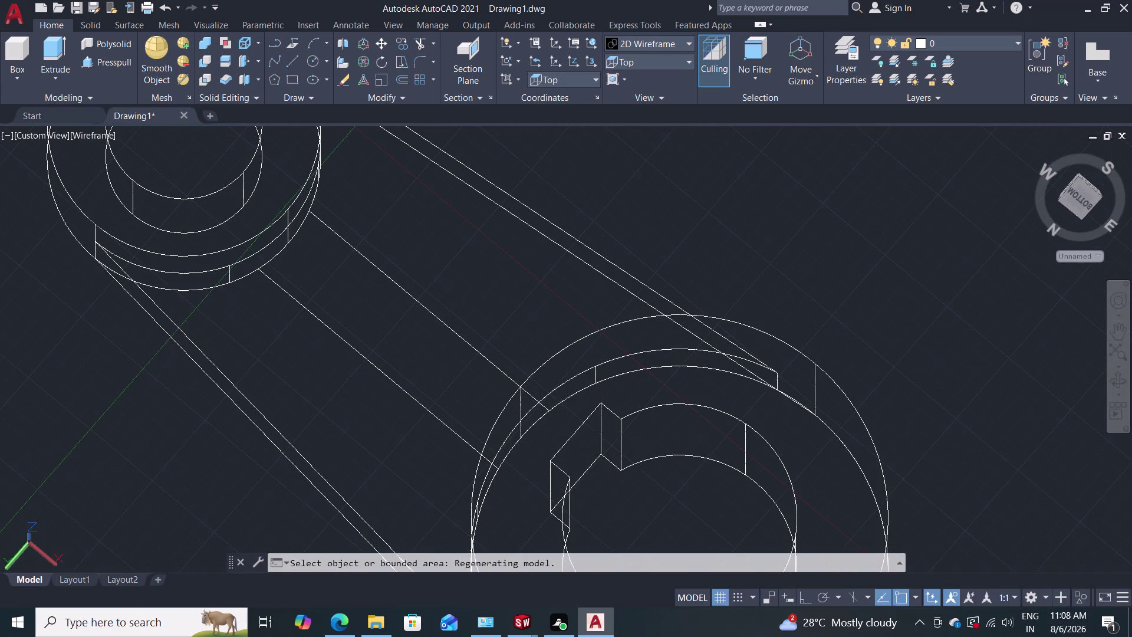
click(409, 327)
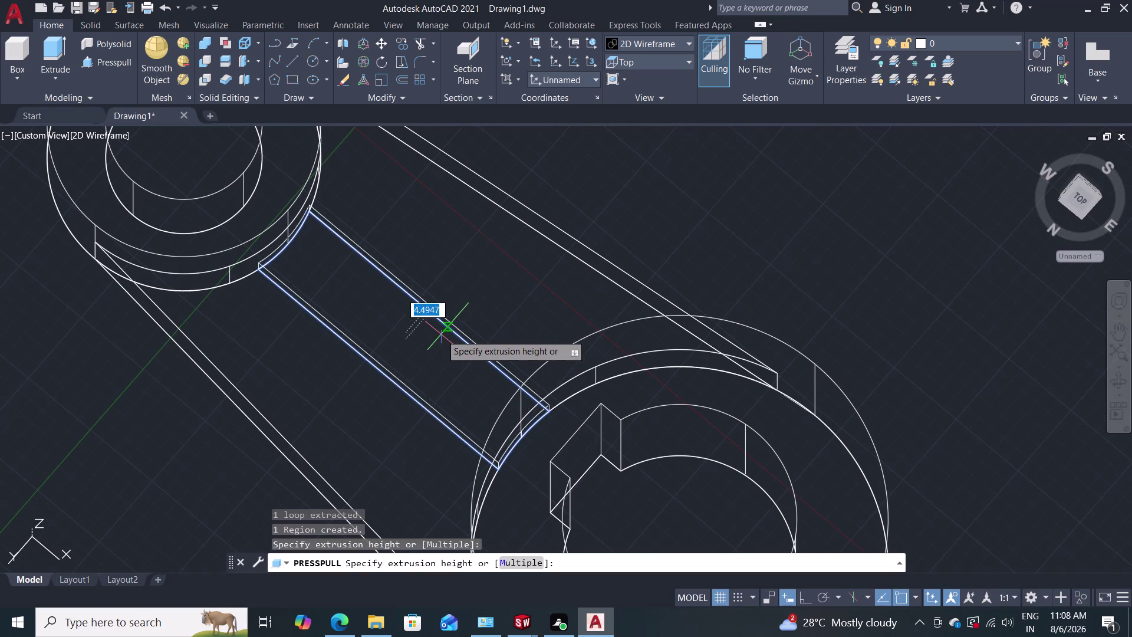
middle_drag(430, 424, 405, 455)
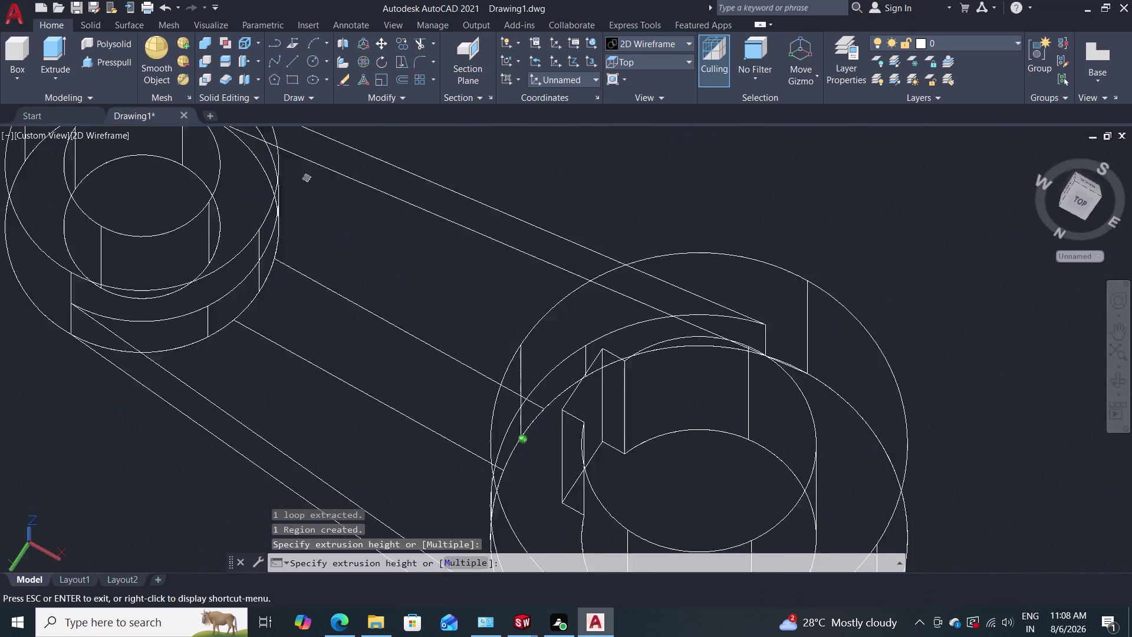
middle_drag(405, 455, 428, 530)
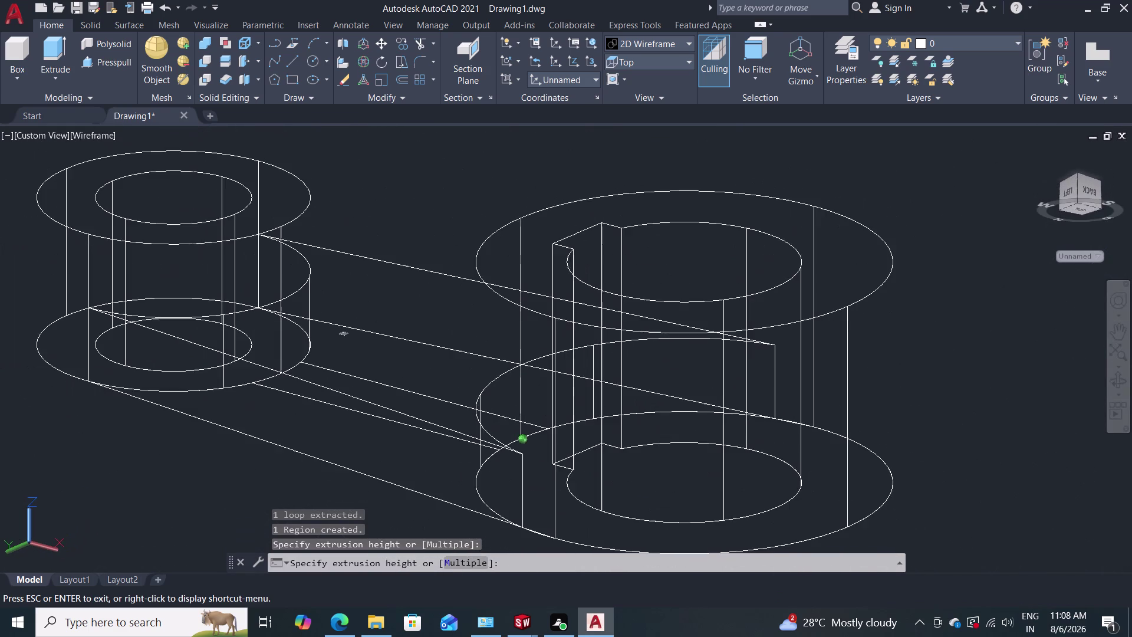
middle_drag(428, 530, 367, 532)
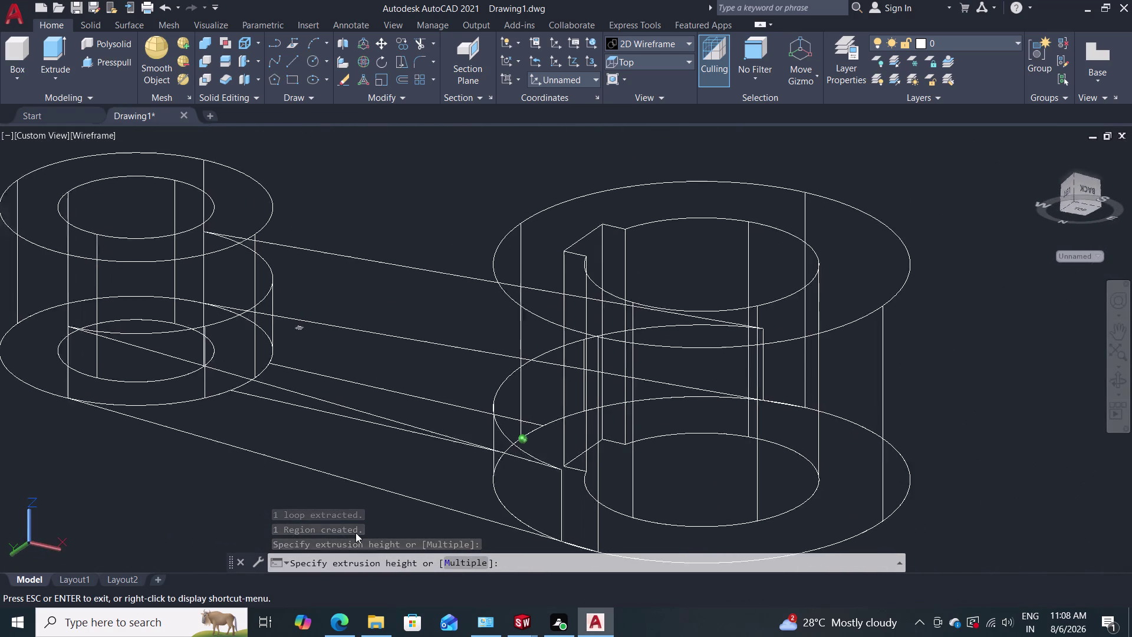
middle_drag(367, 532, 275, 503)
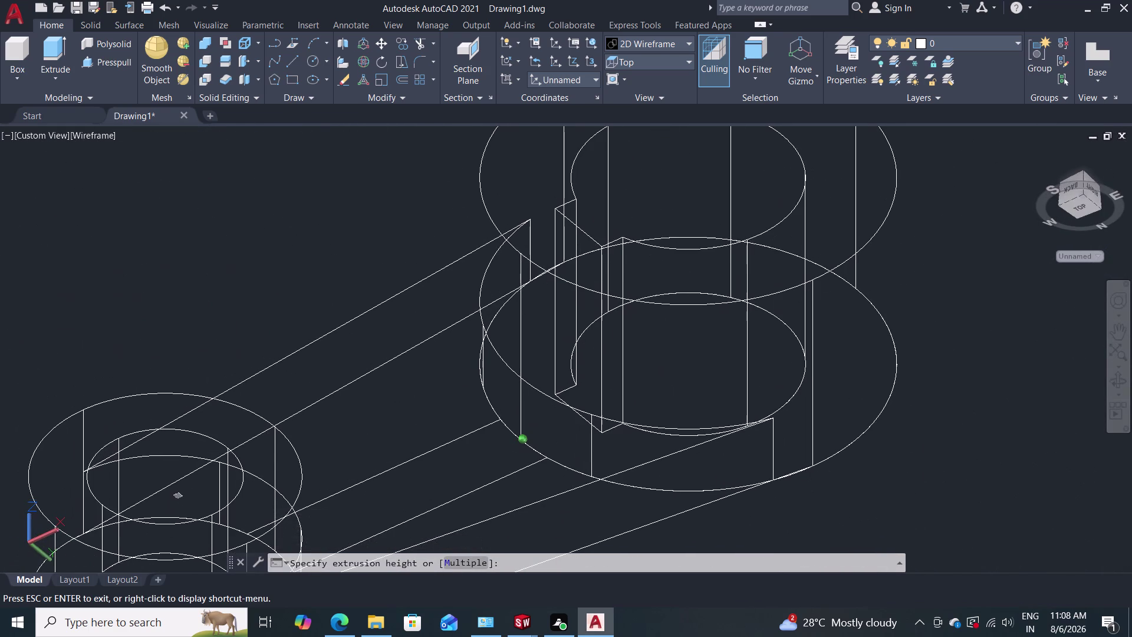
middle_drag(276, 503, 279, 519)
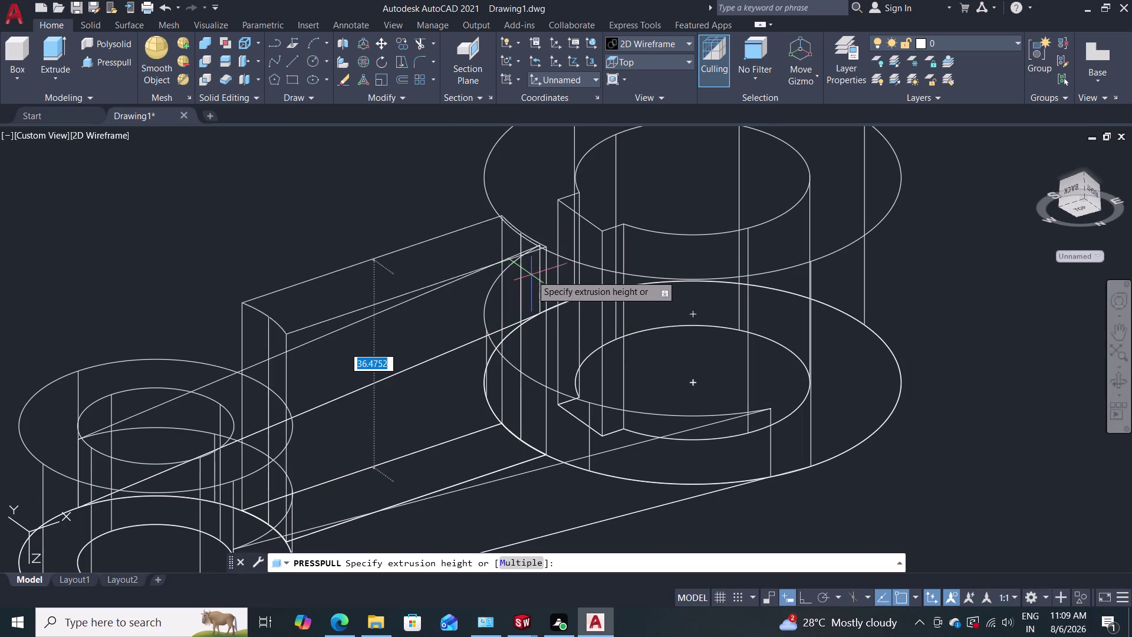
click(542, 246)
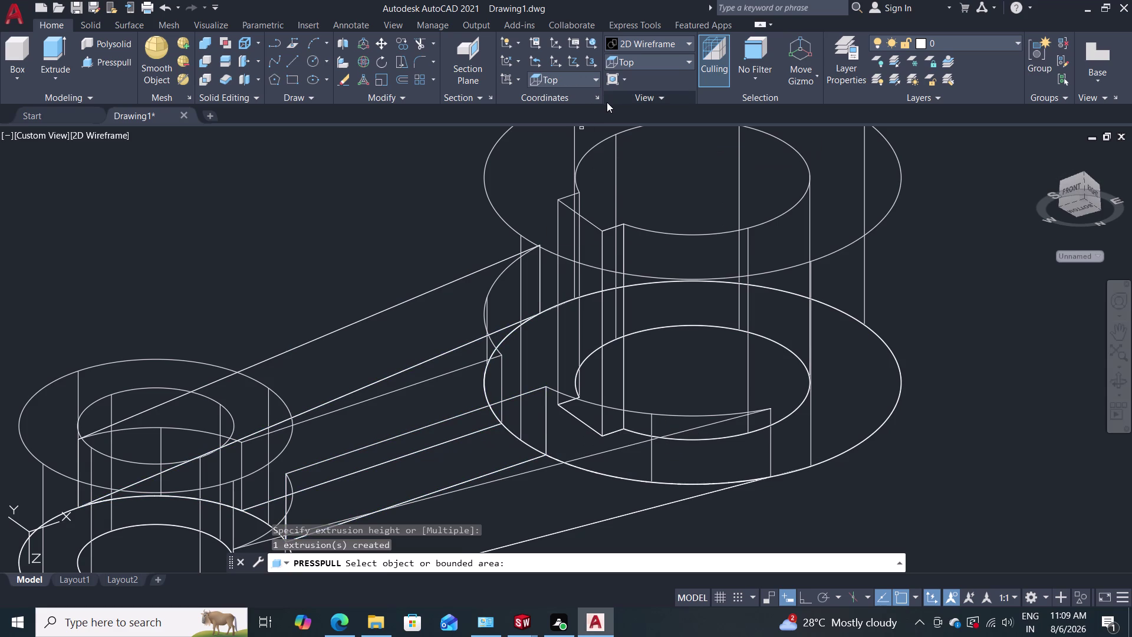
key(ctrl+z)
key(ctrl+z)
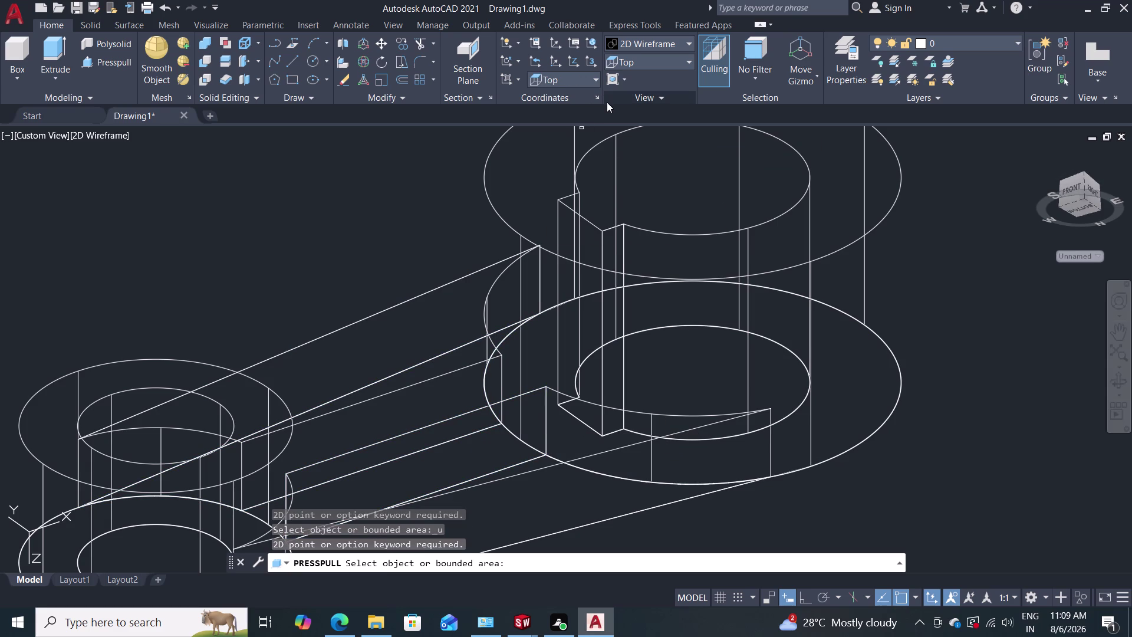
key(ctrl+z)
key(Escape)
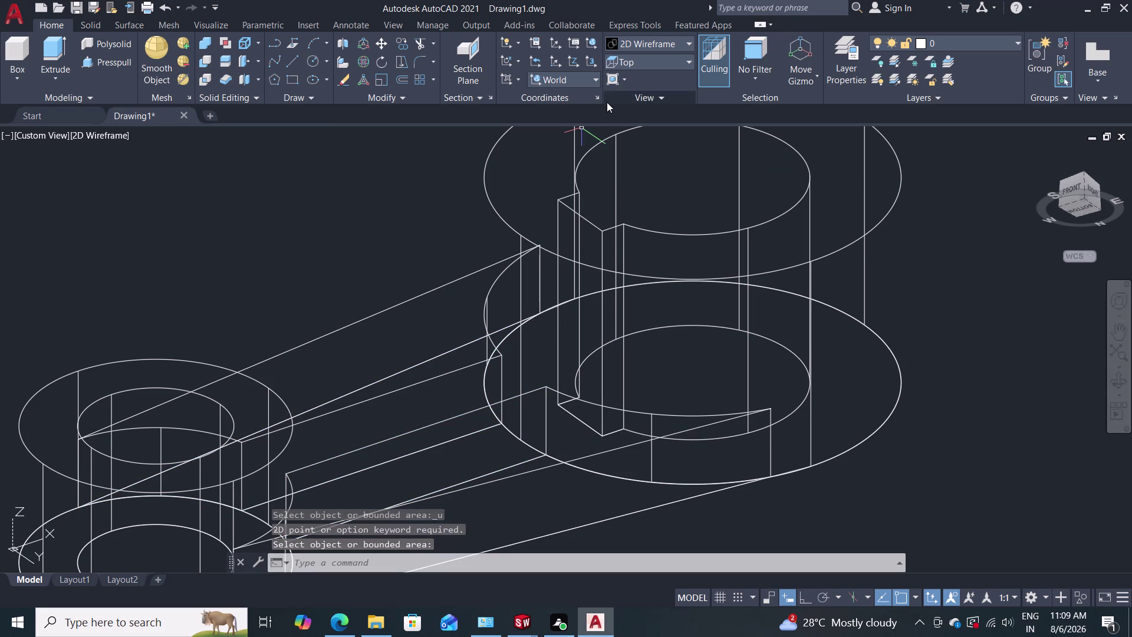
key(ctrl+z)
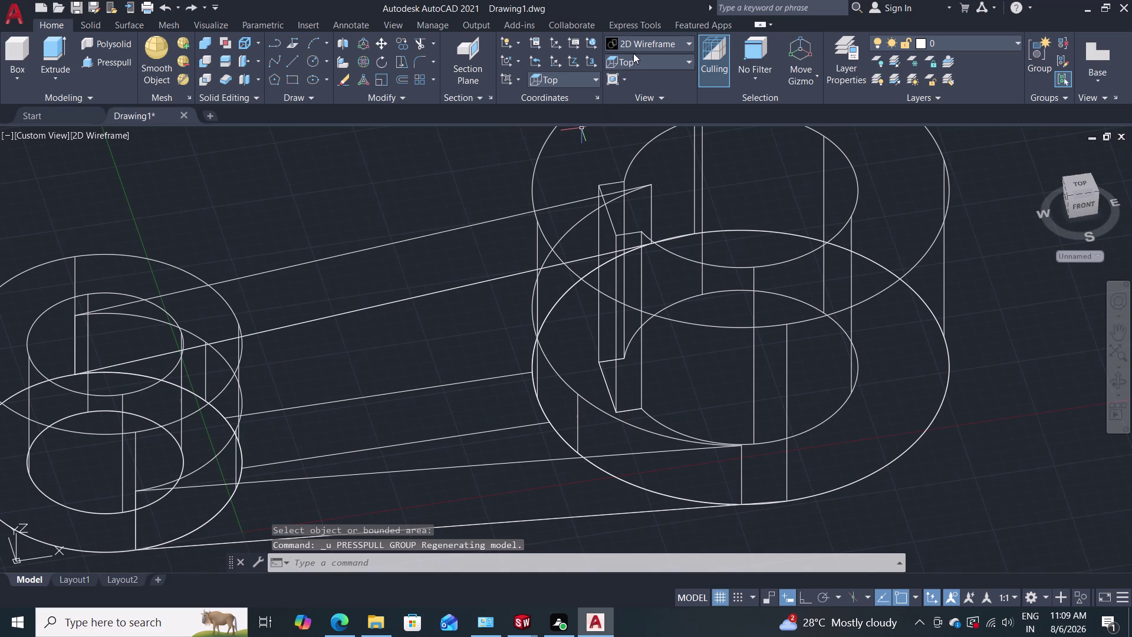
click(644, 43)
Switch the visual style to Shades of Gray and pan the lever into view.
click(744, 128)
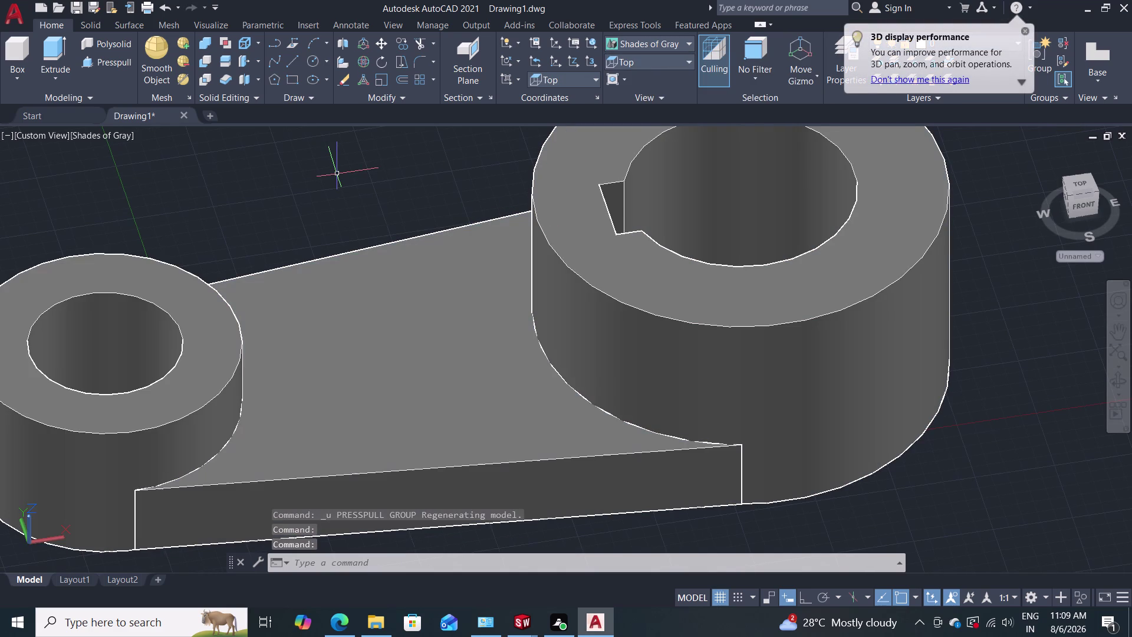
middle_drag(337, 174, 261, 185)
middle_drag(261, 185, 256, 185)
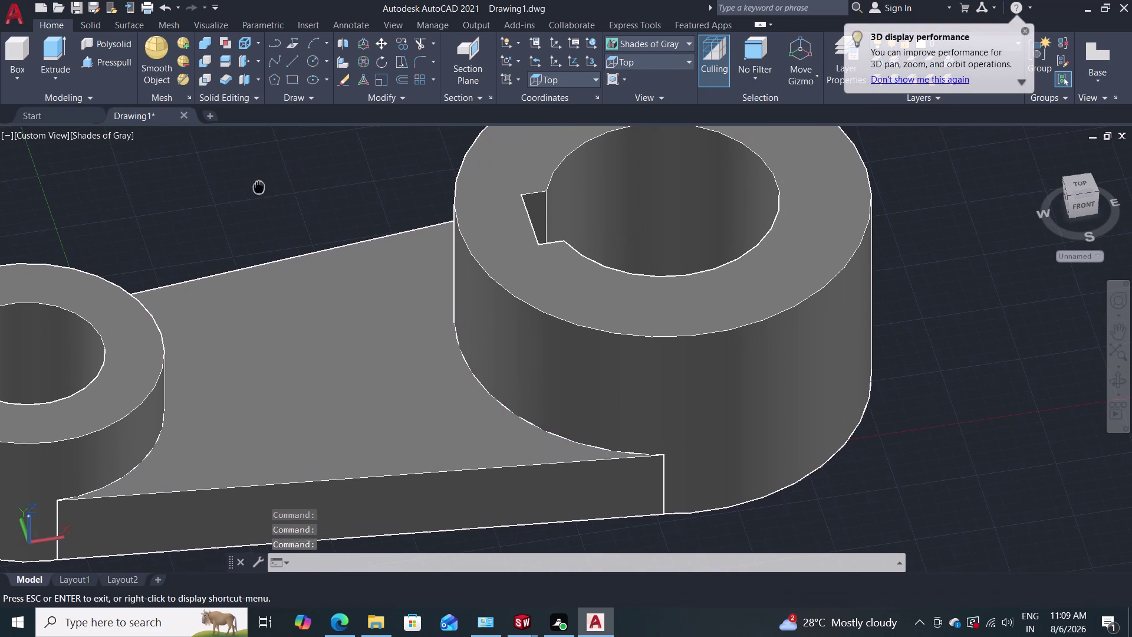
middle_drag(256, 185, 306, 200)
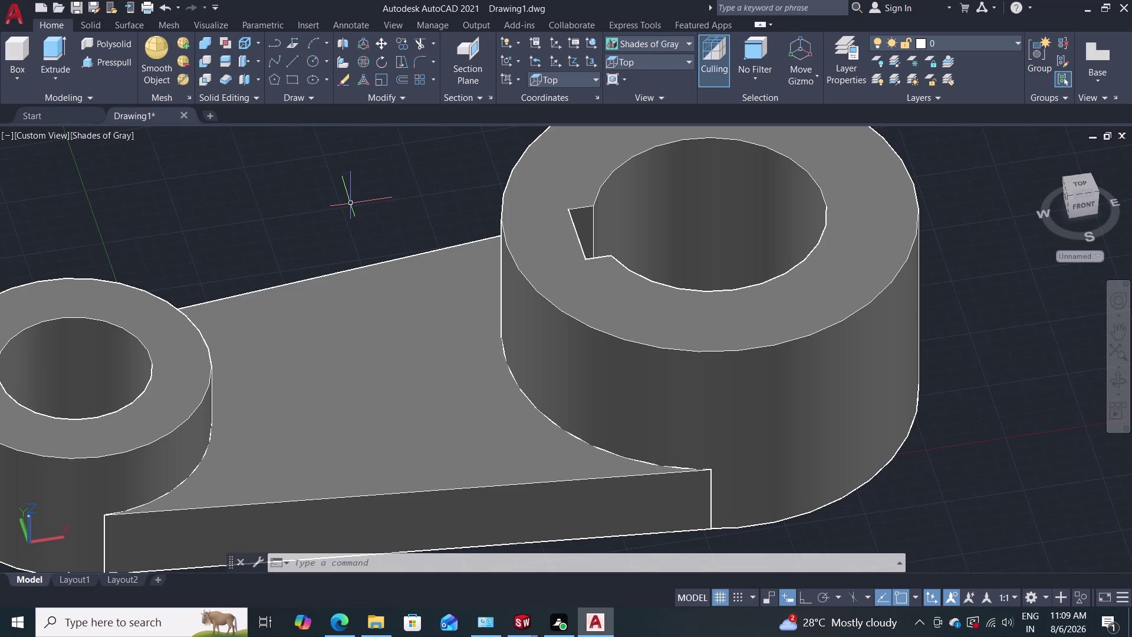
Orbit around the shaded lever to inspect the arm's top face and keyway.
middle_drag(351, 203, 376, 176)
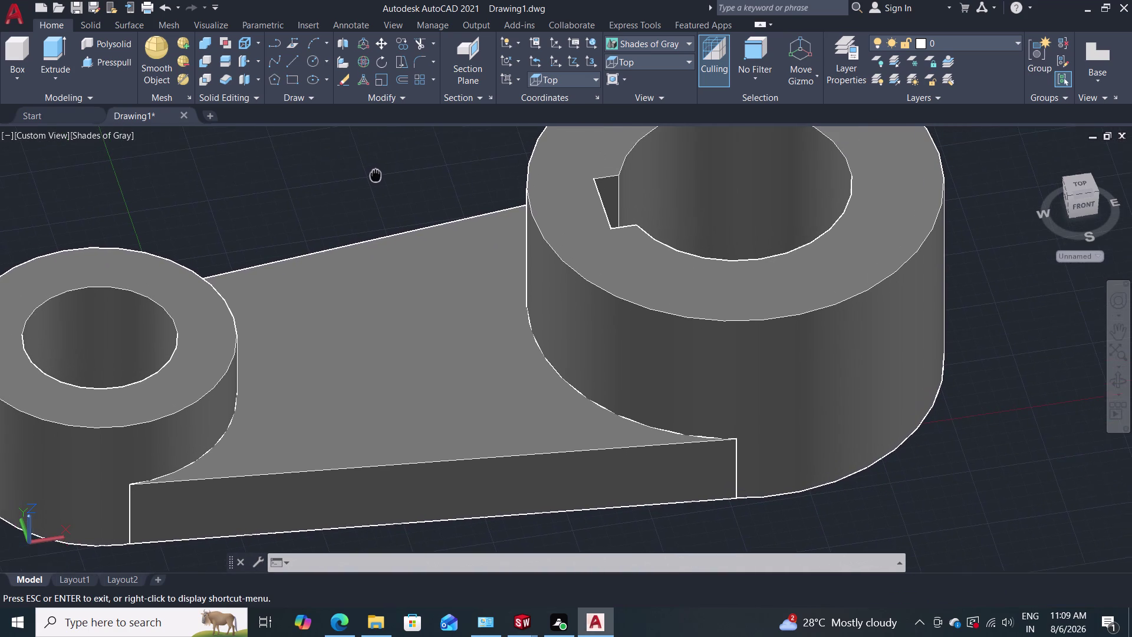
middle_drag(376, 176, 376, 177)
middle_drag(376, 176, 385, 157)
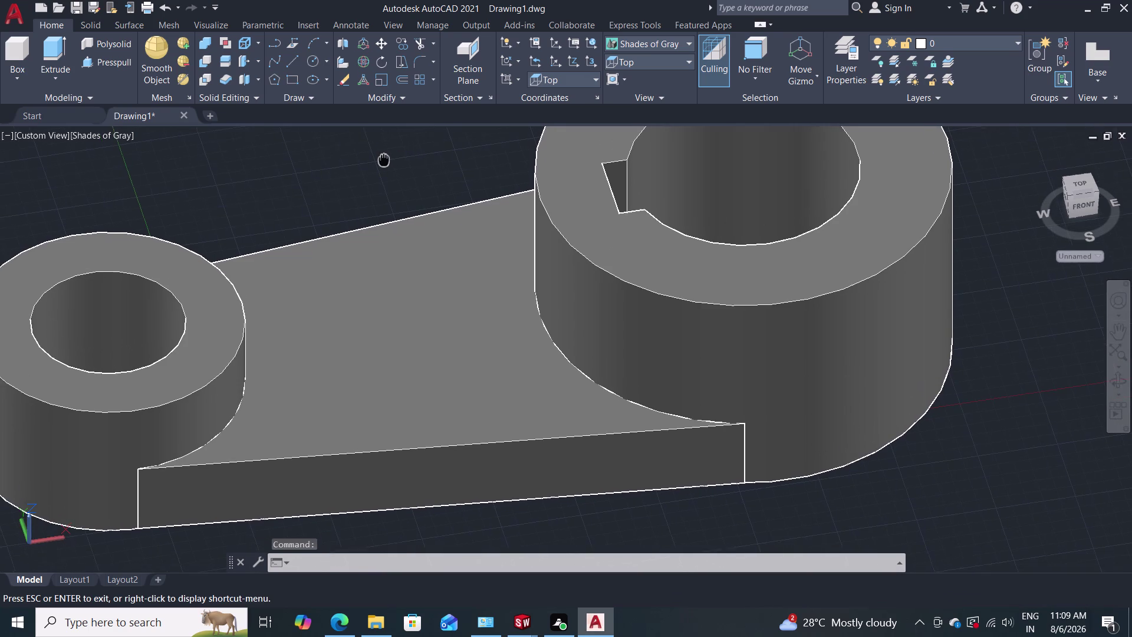
middle_drag(385, 156, 360, 192)
middle_drag(360, 192, 368, 219)
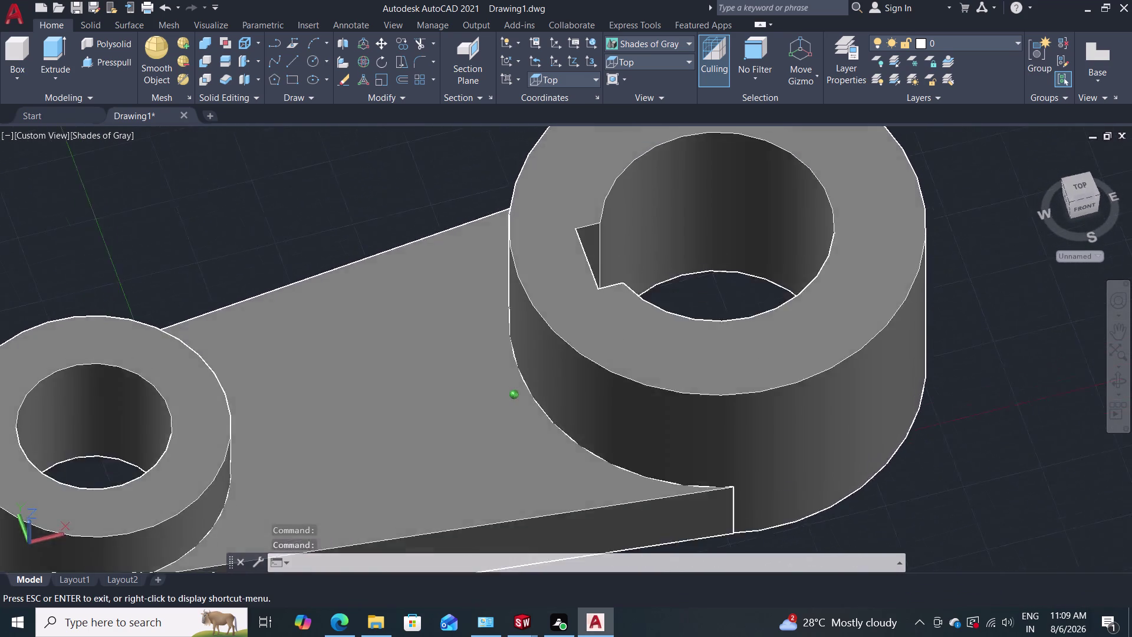
middle_drag(368, 218, 326, 214)
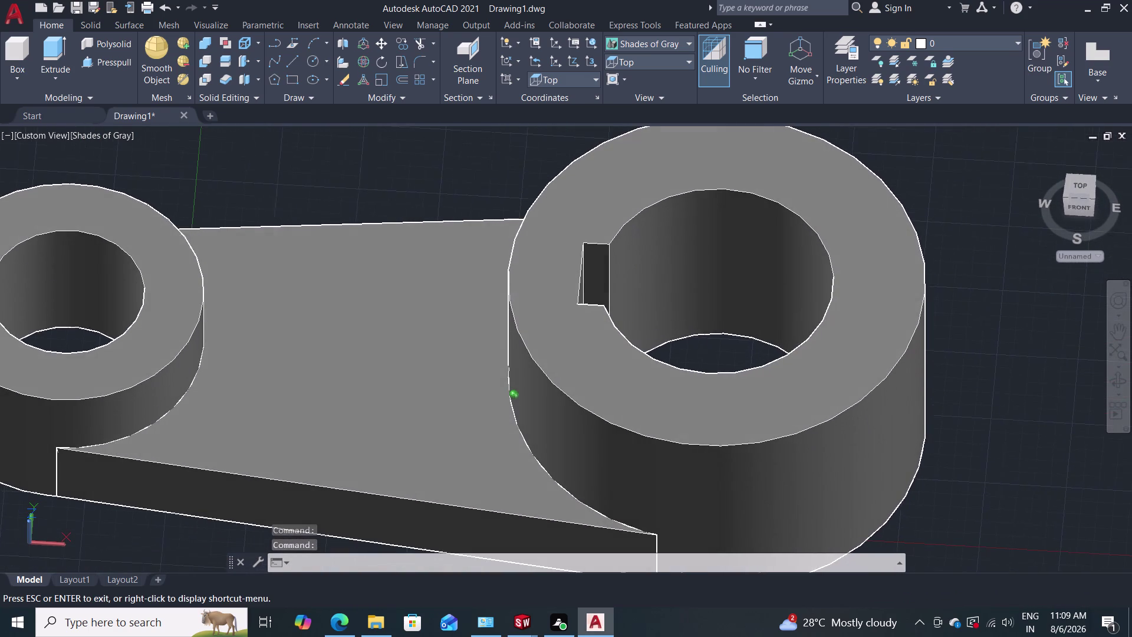
middle_drag(327, 214, 332, 205)
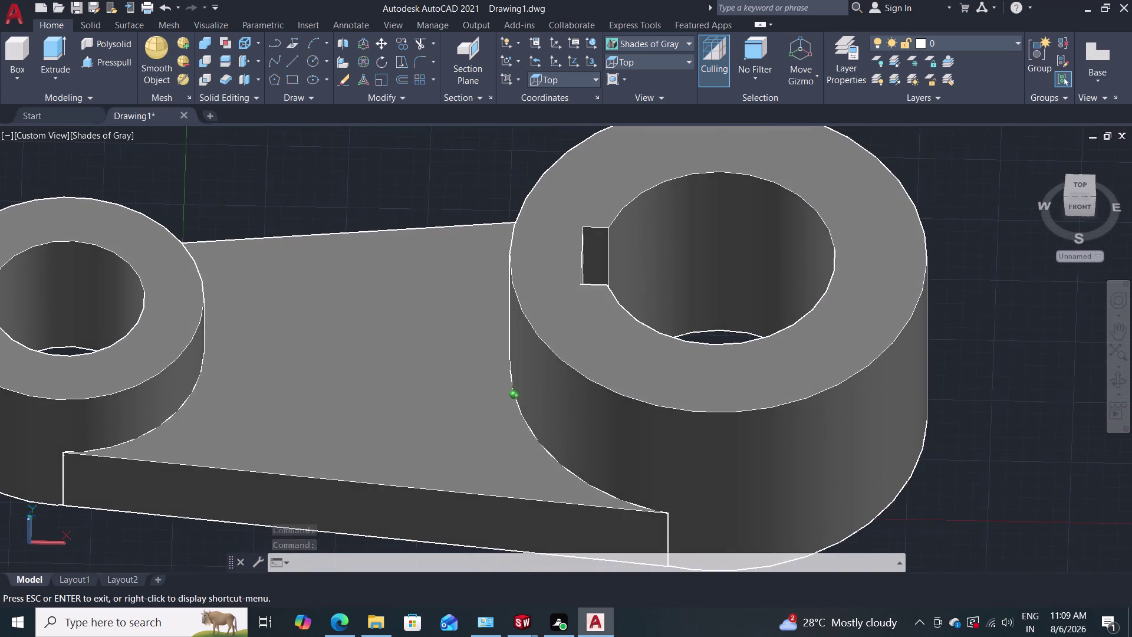
middle_drag(331, 205, 368, 233)
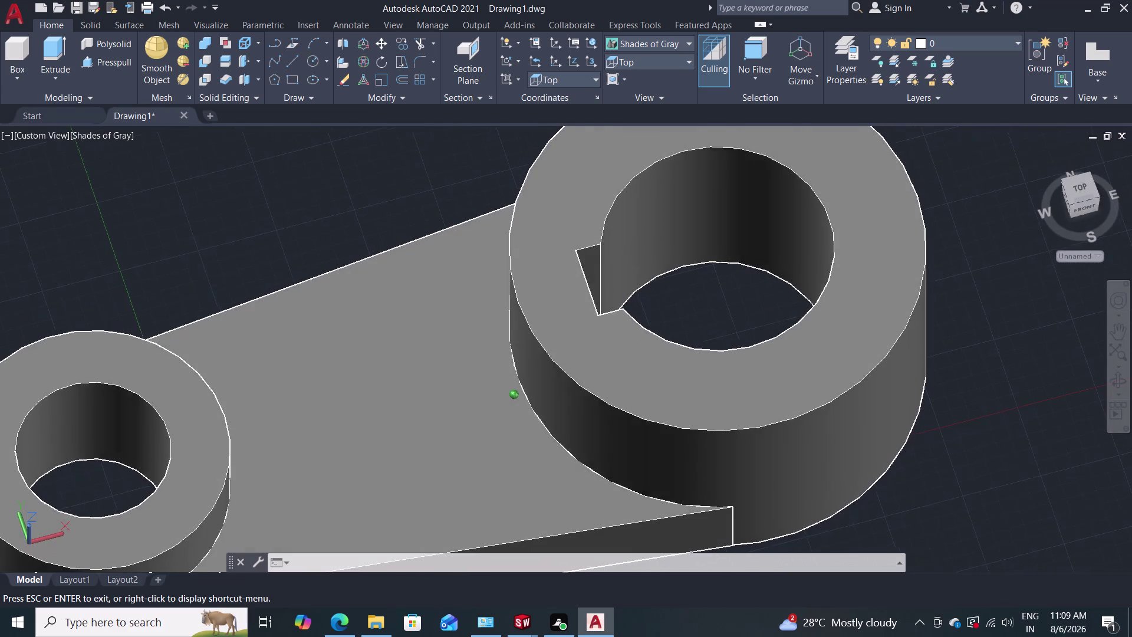
middle_drag(367, 233, 353, 212)
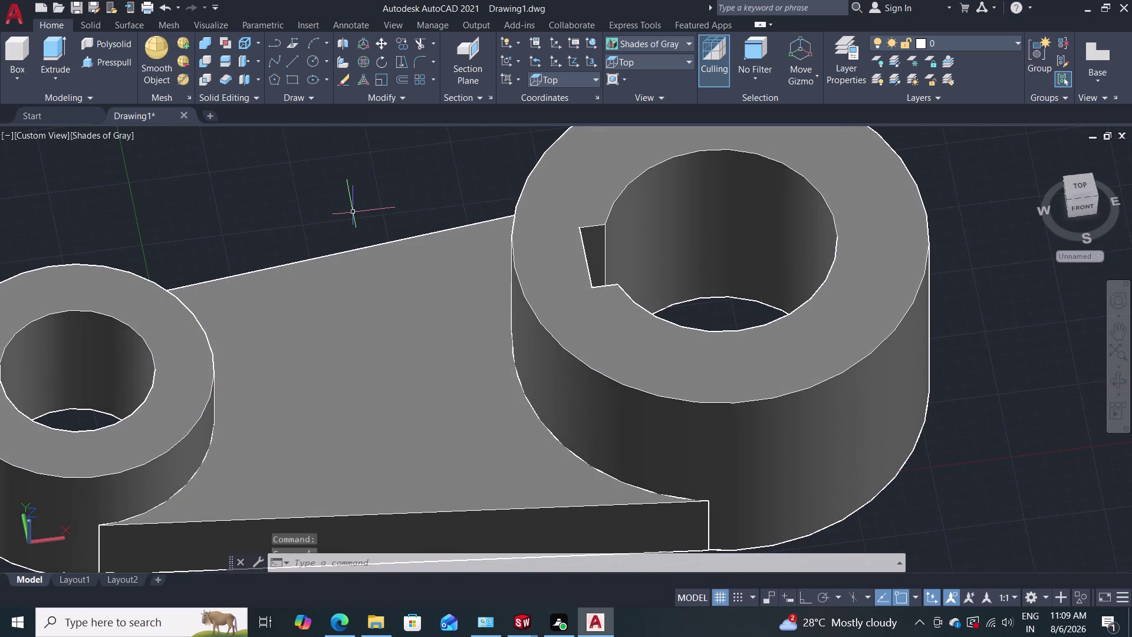
Draw a line across the arm's top face from the small boss edge to the large boss.
key(l)
key(Return)
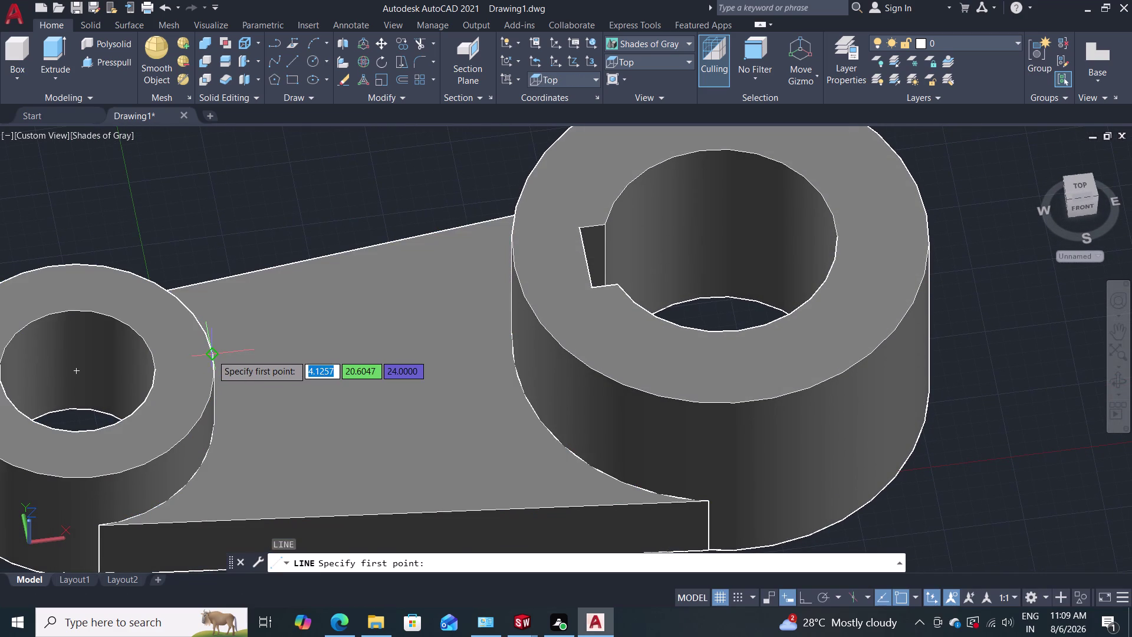
click(211, 354)
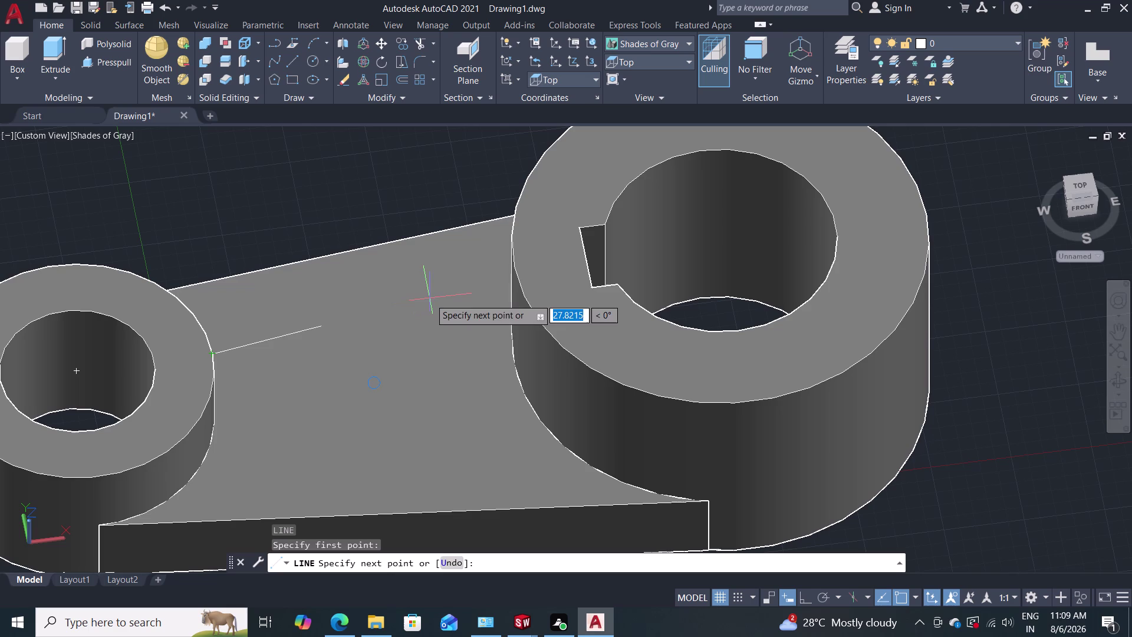
click(511, 264)
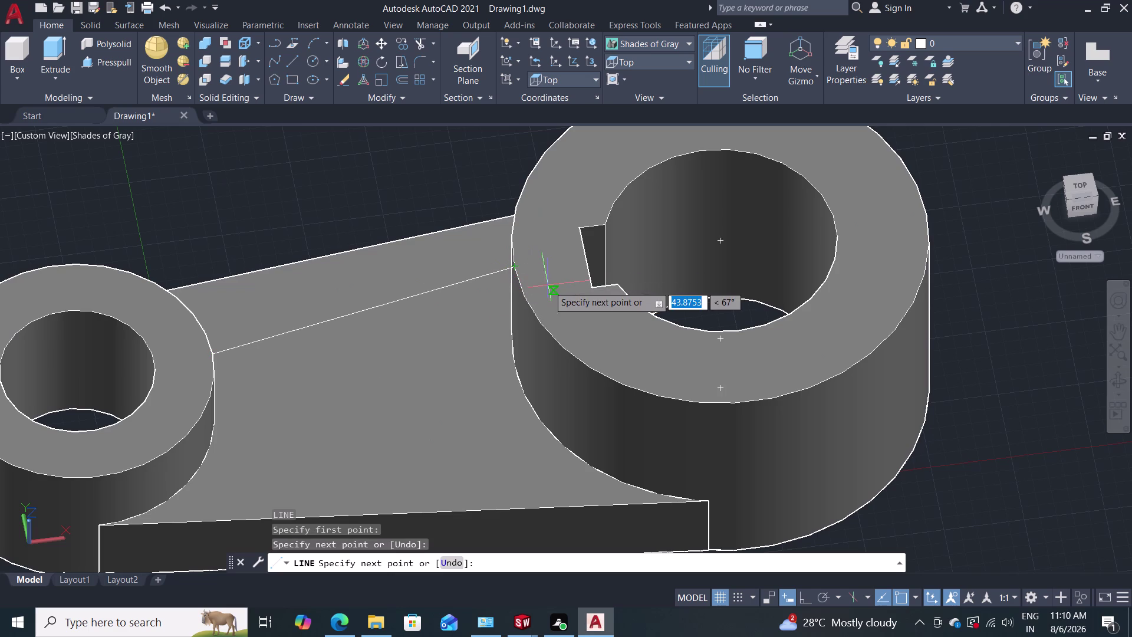
key(Escape)
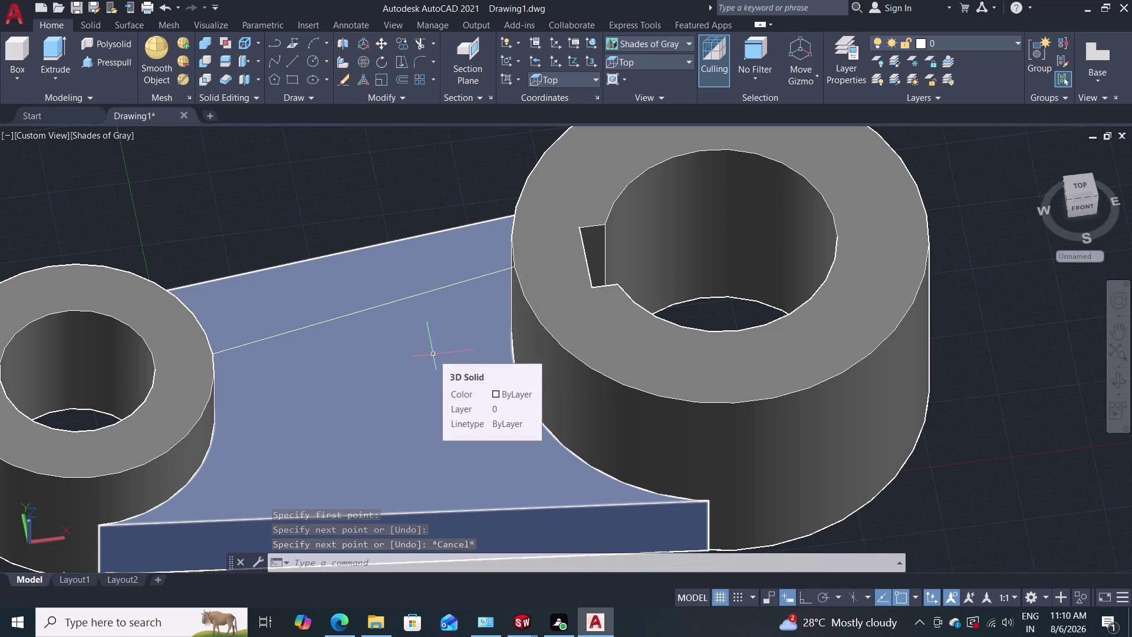
Offset the arm line 6 units to one side.
key(o)
key(Return)
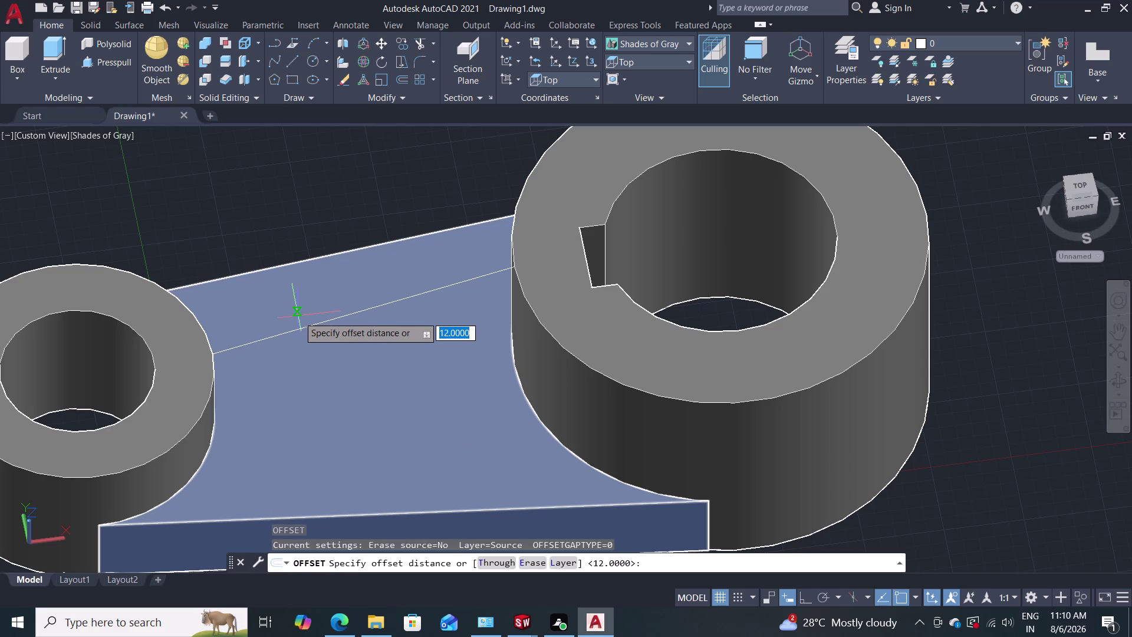
key(6)
key(Return)
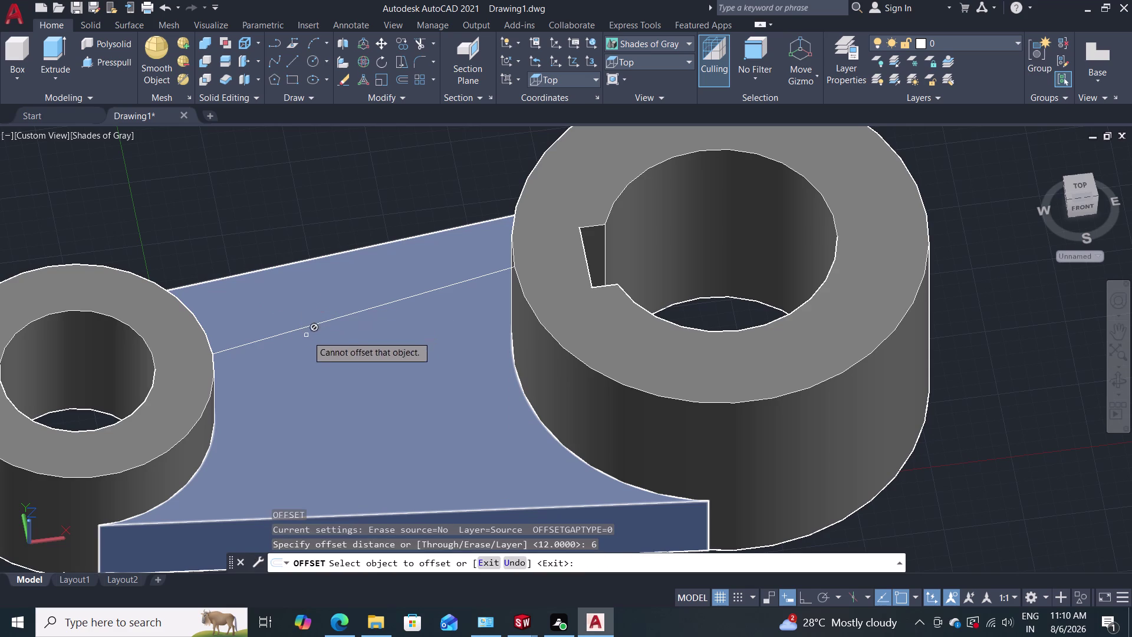
click(310, 327)
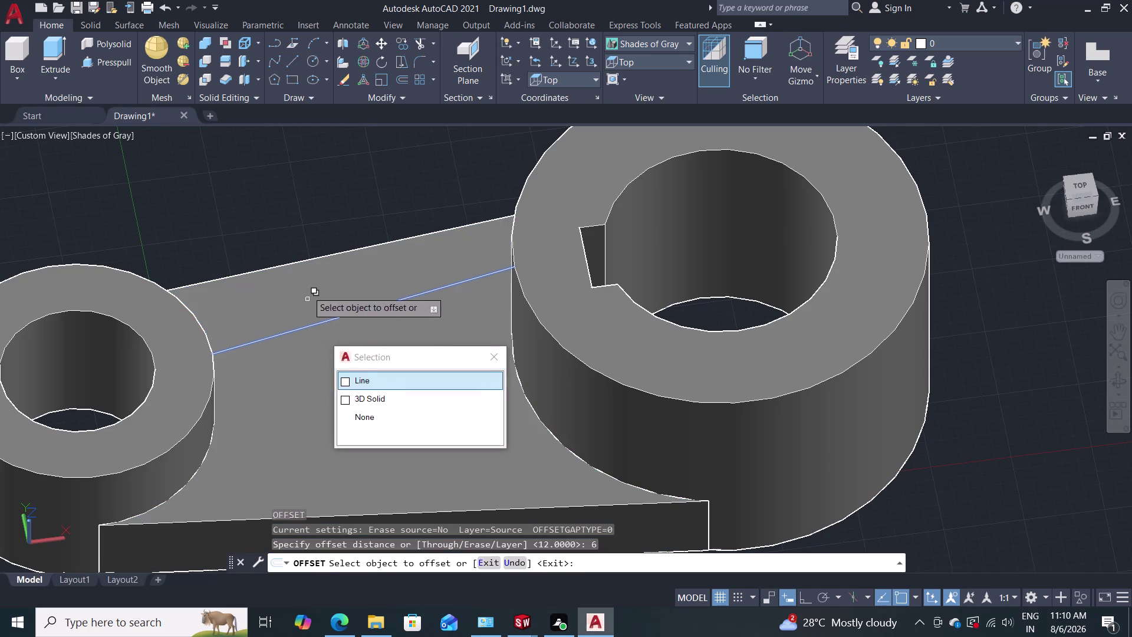
click(346, 380)
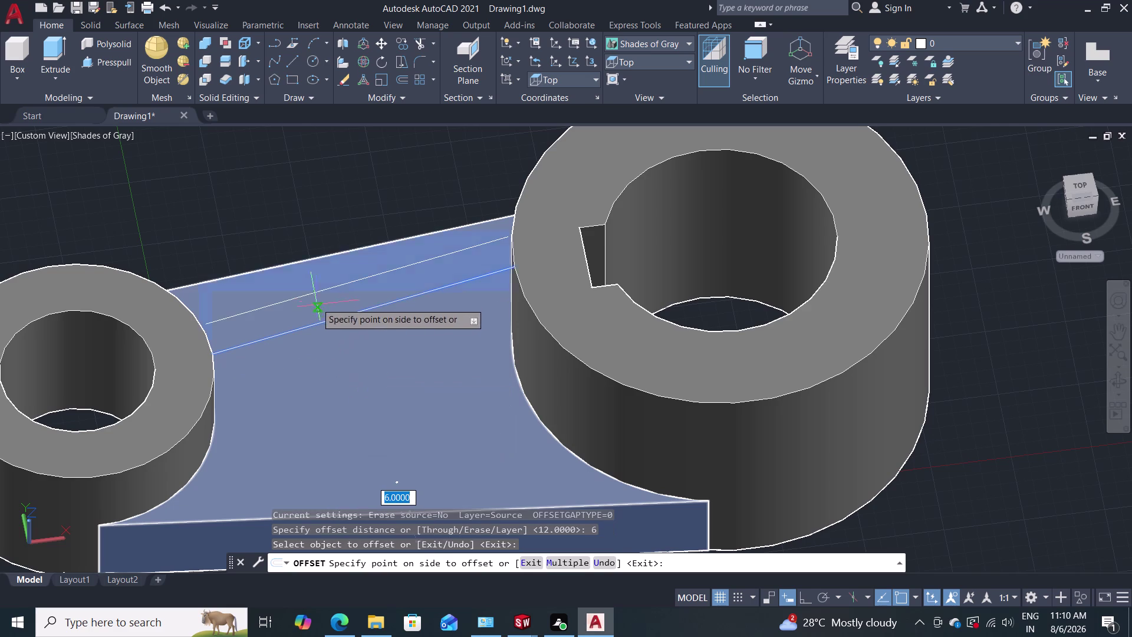
click(338, 363)
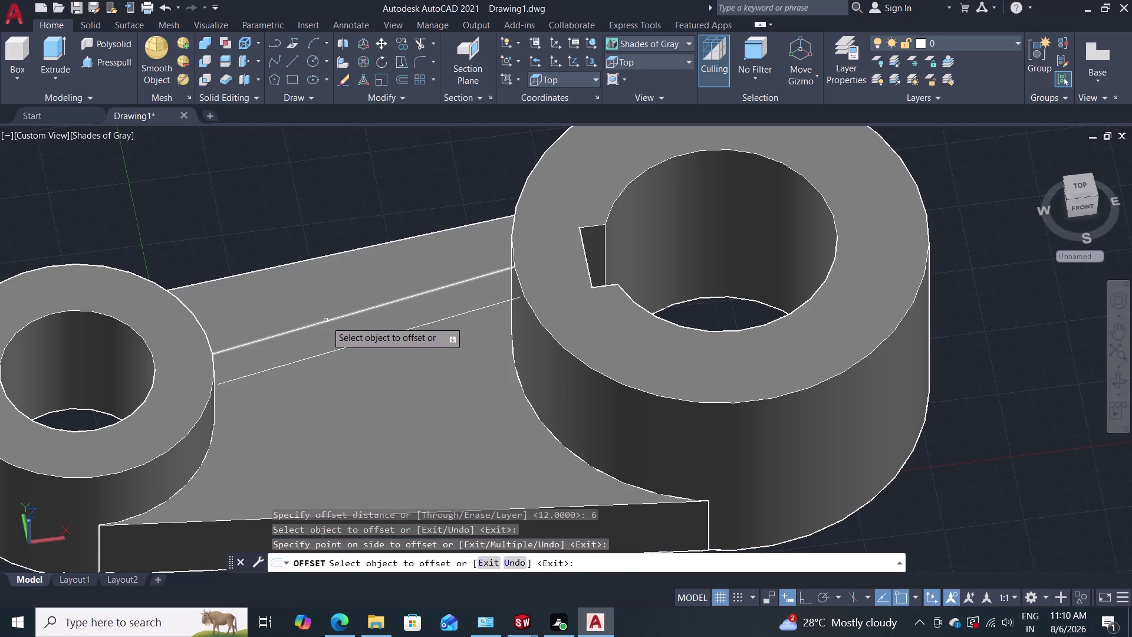
Offset the line 6 units to the other side and exit Offset.
click(326, 322)
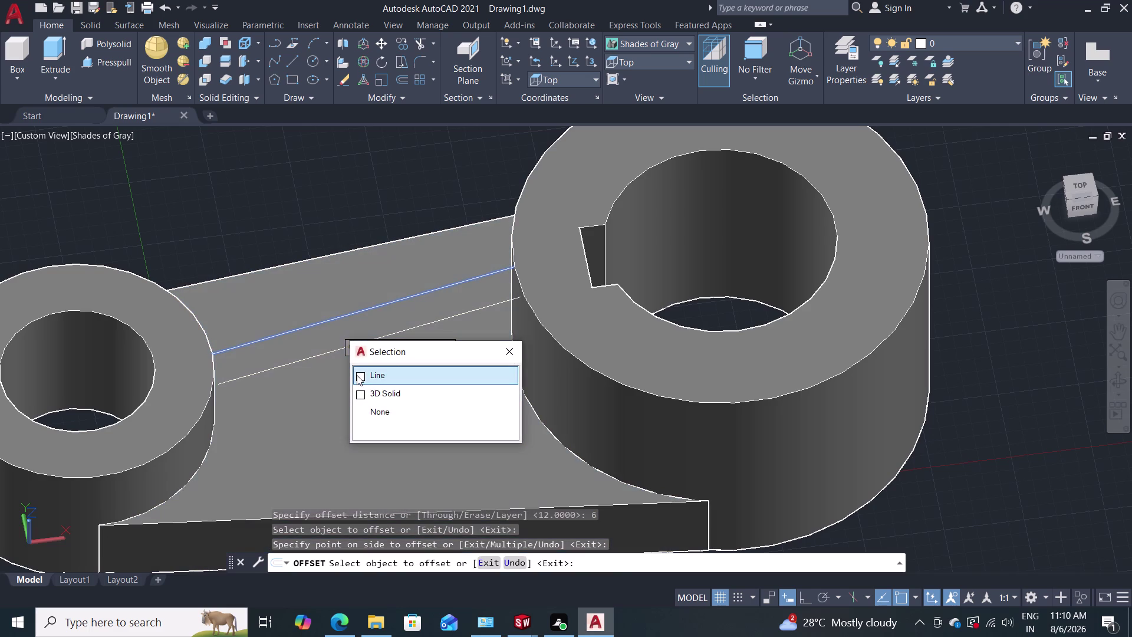
click(357, 375)
click(326, 297)
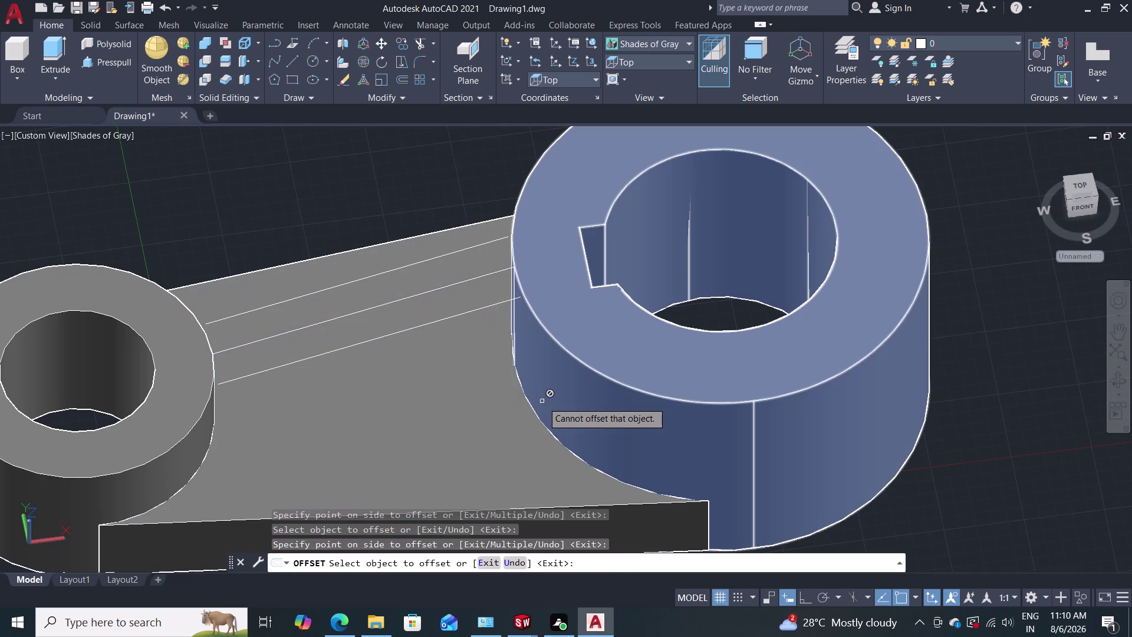
key(Escape)
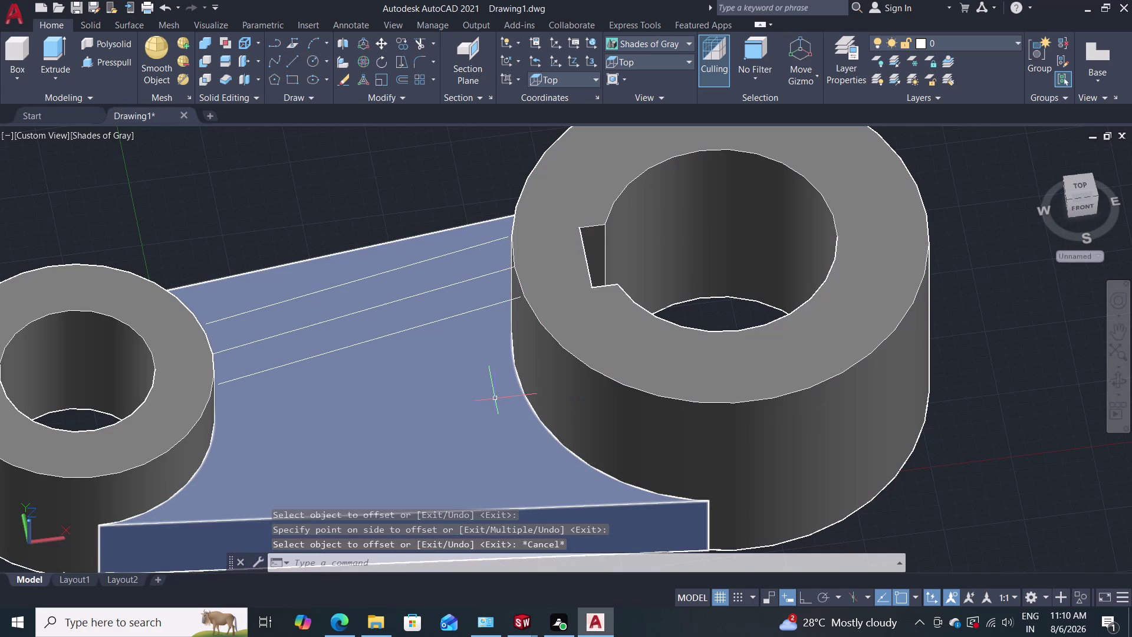
key(Escape)
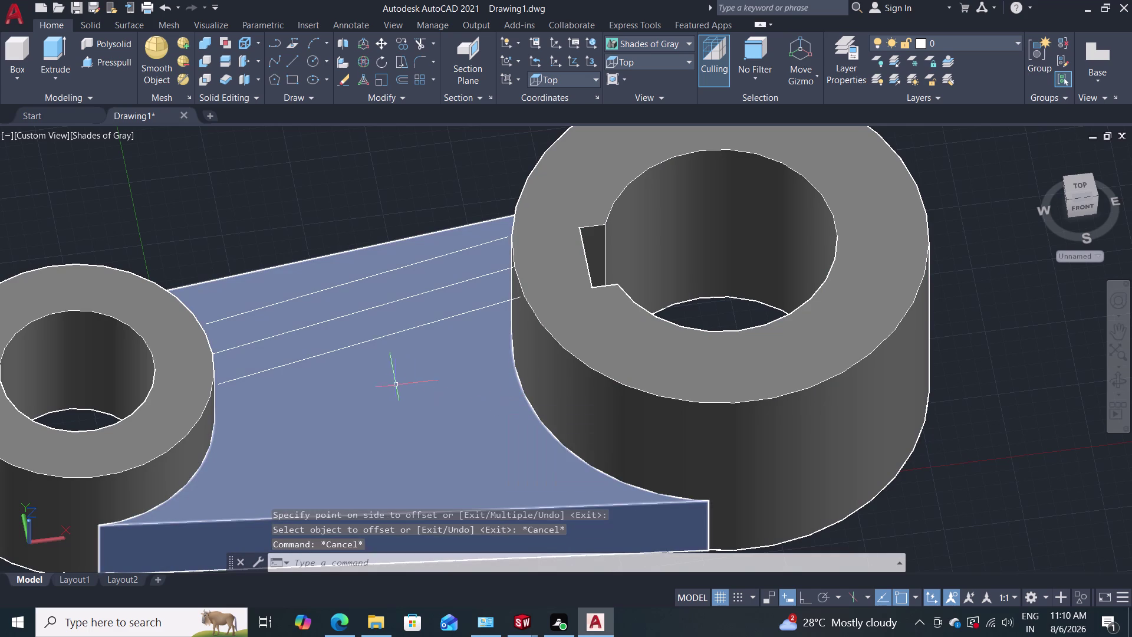
middle_drag(391, 384, 359, 385)
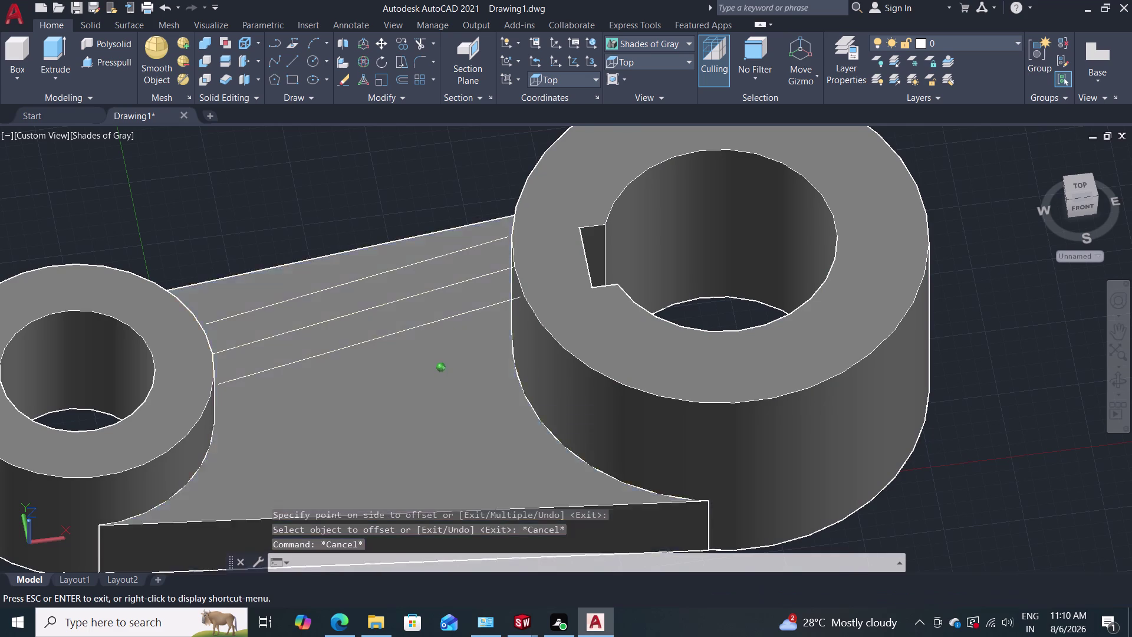
middle_drag(359, 385, 323, 318)
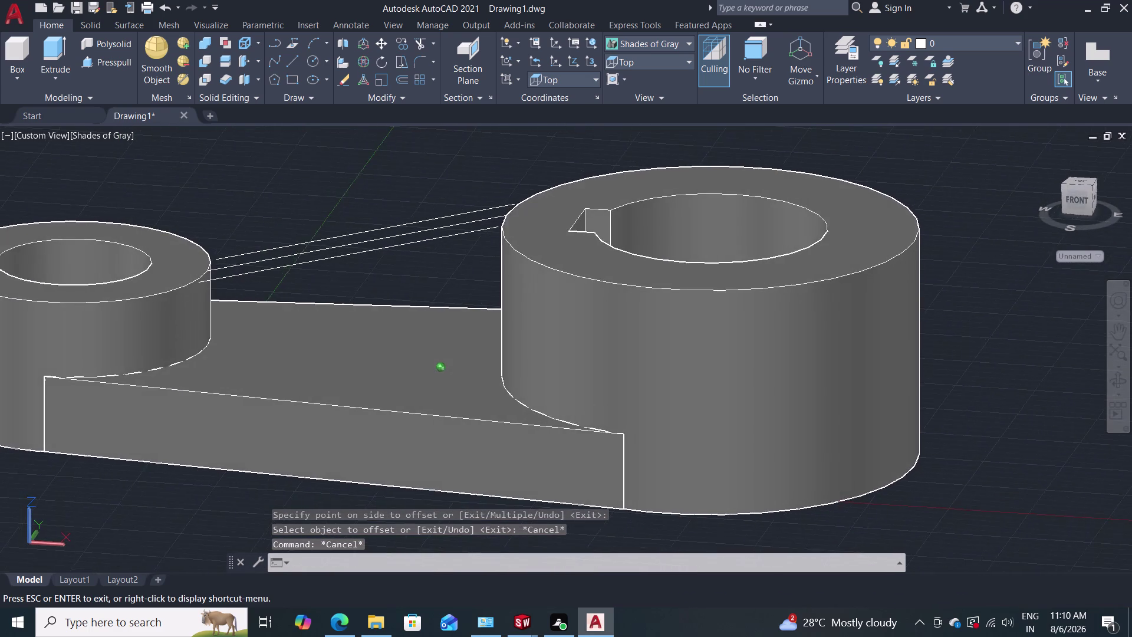
middle_drag(323, 317, 348, 383)
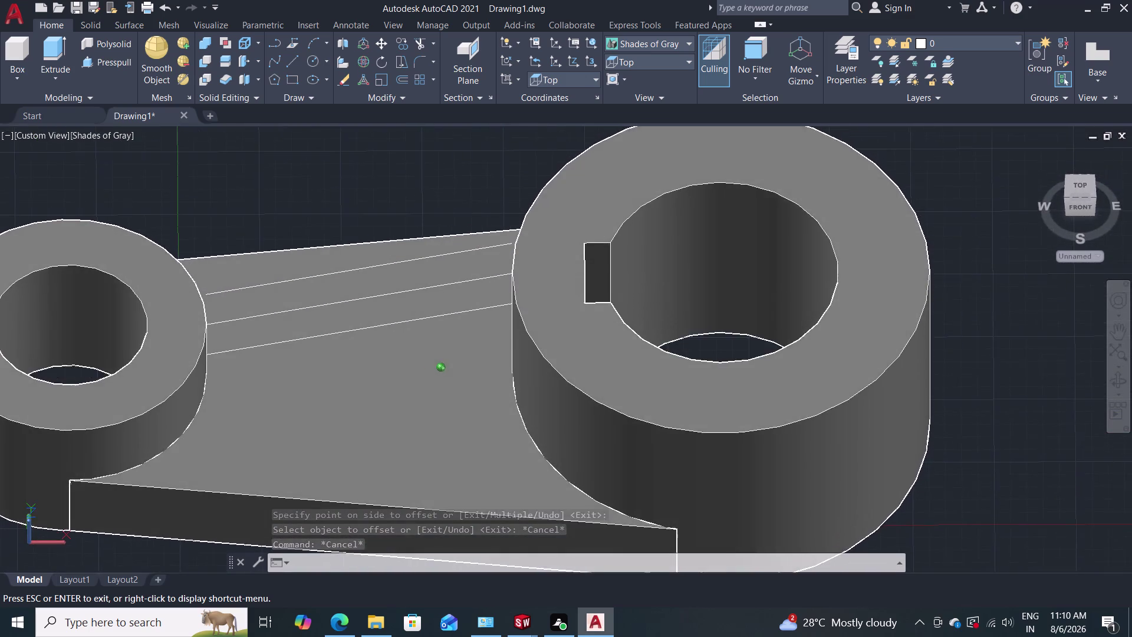
middle_drag(348, 383, 370, 307)
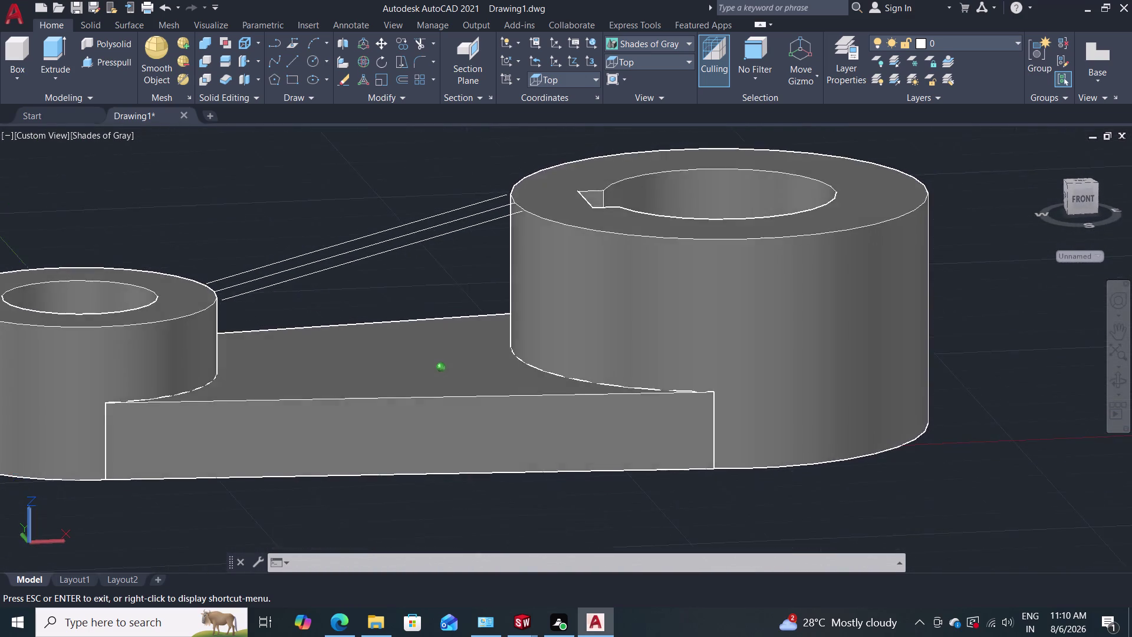
middle_drag(369, 308, 357, 356)
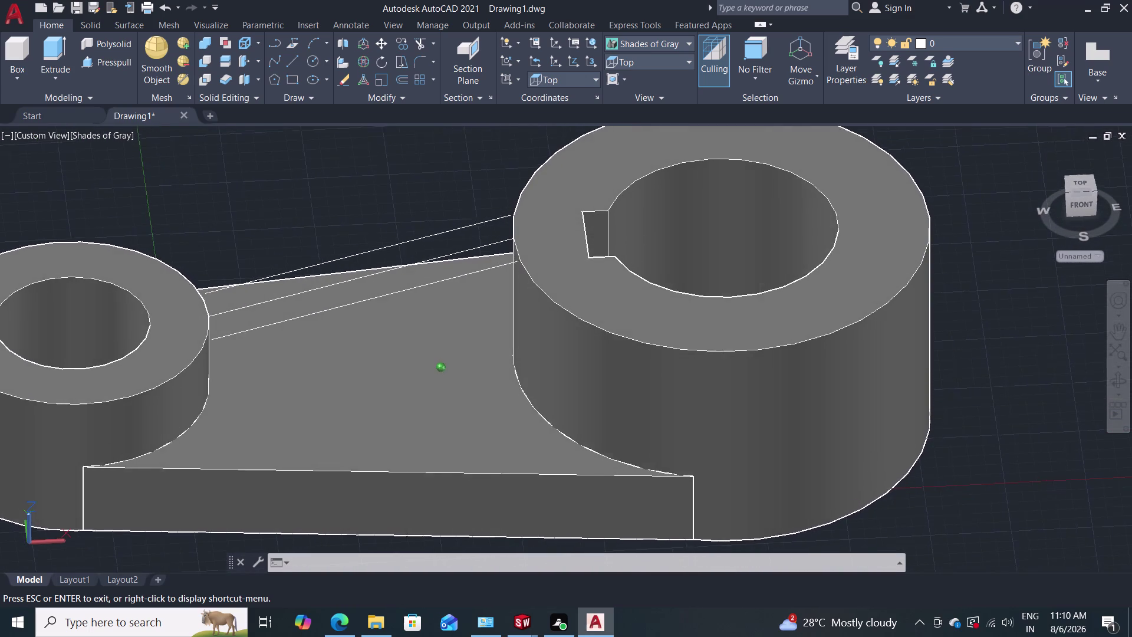
middle_drag(356, 356, 359, 292)
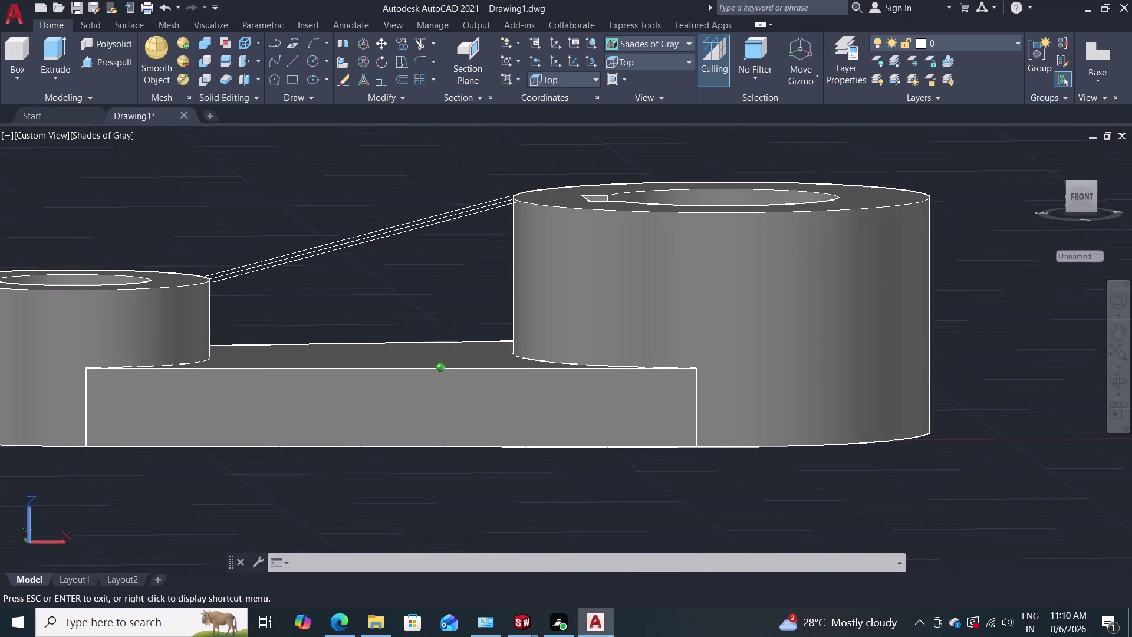
middle_drag(359, 291, 370, 339)
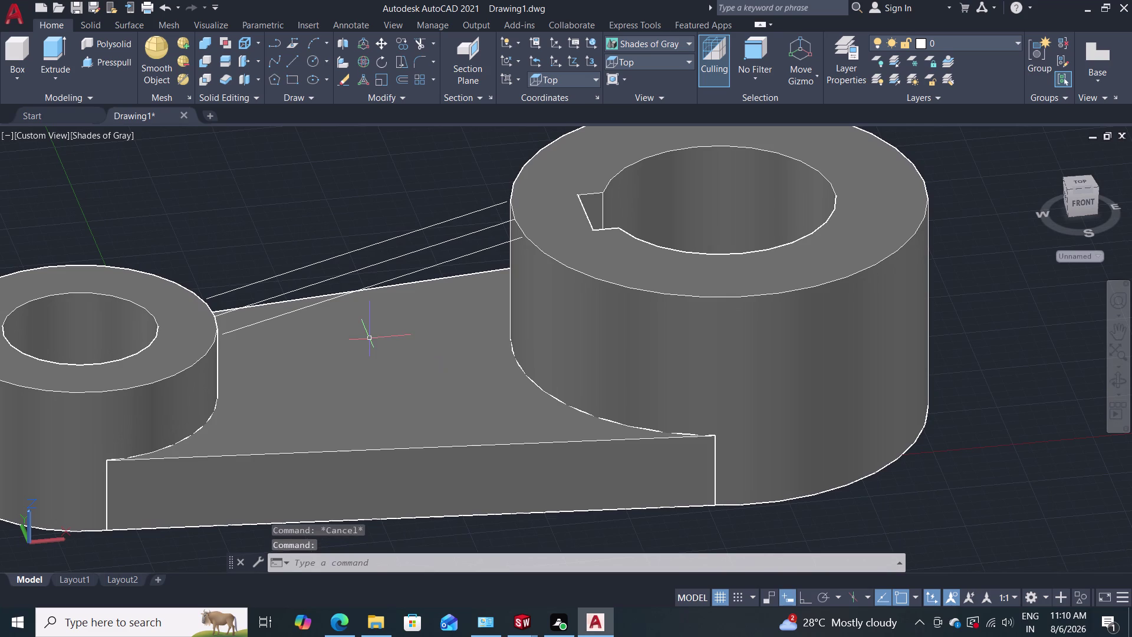
Extend the guide lines to the small and large boss edges with EX.
text(ex)
key(Return)
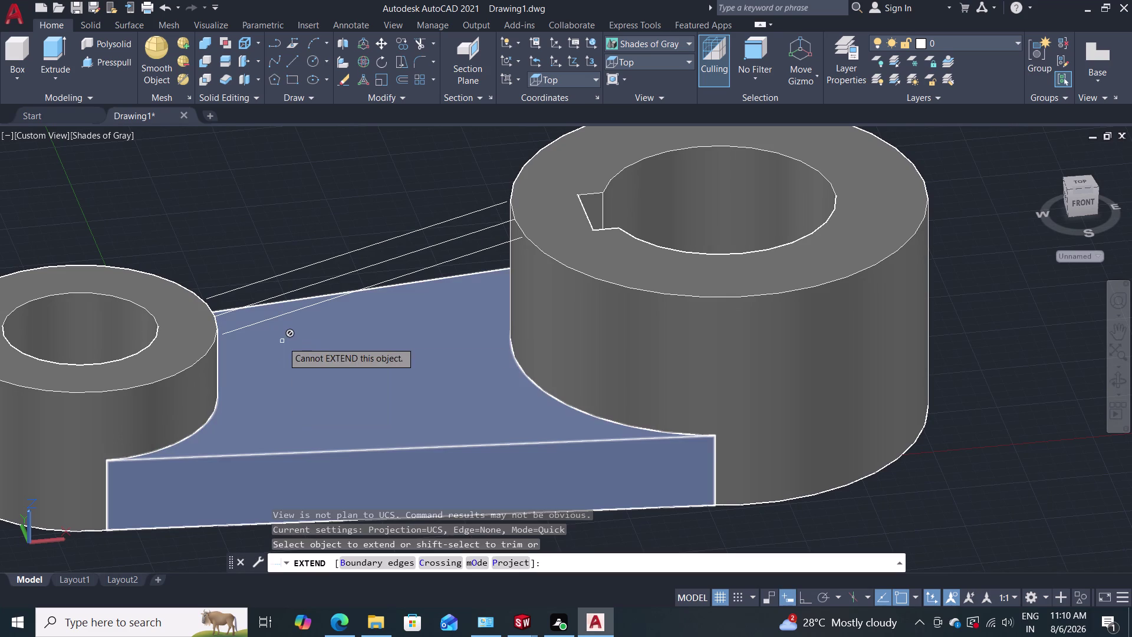
click(259, 324)
click(291, 376)
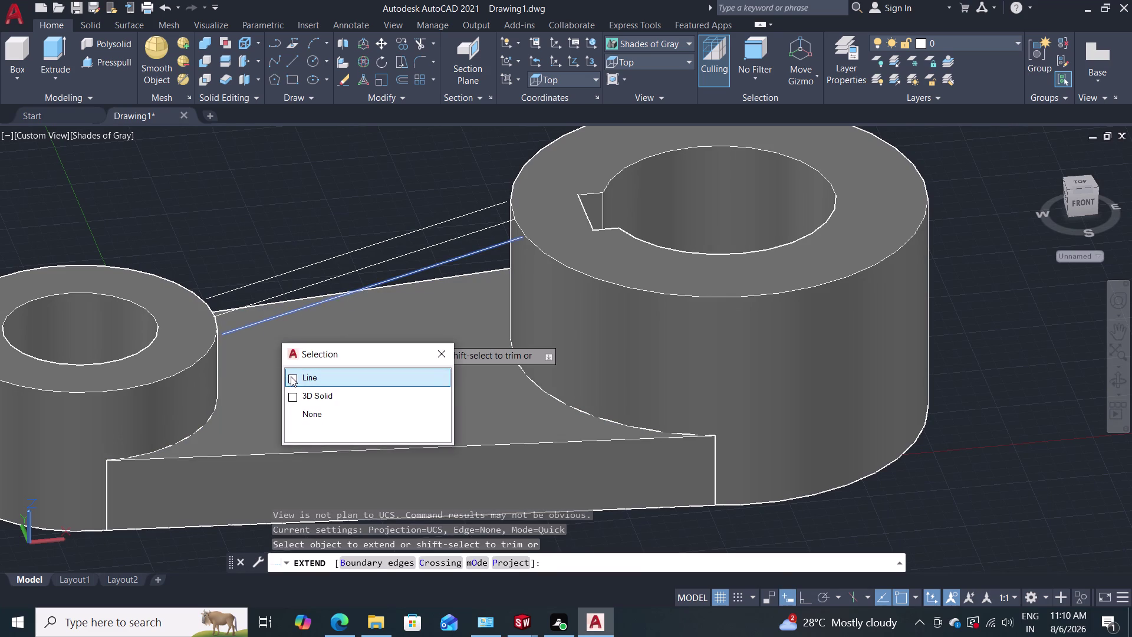
click(518, 239)
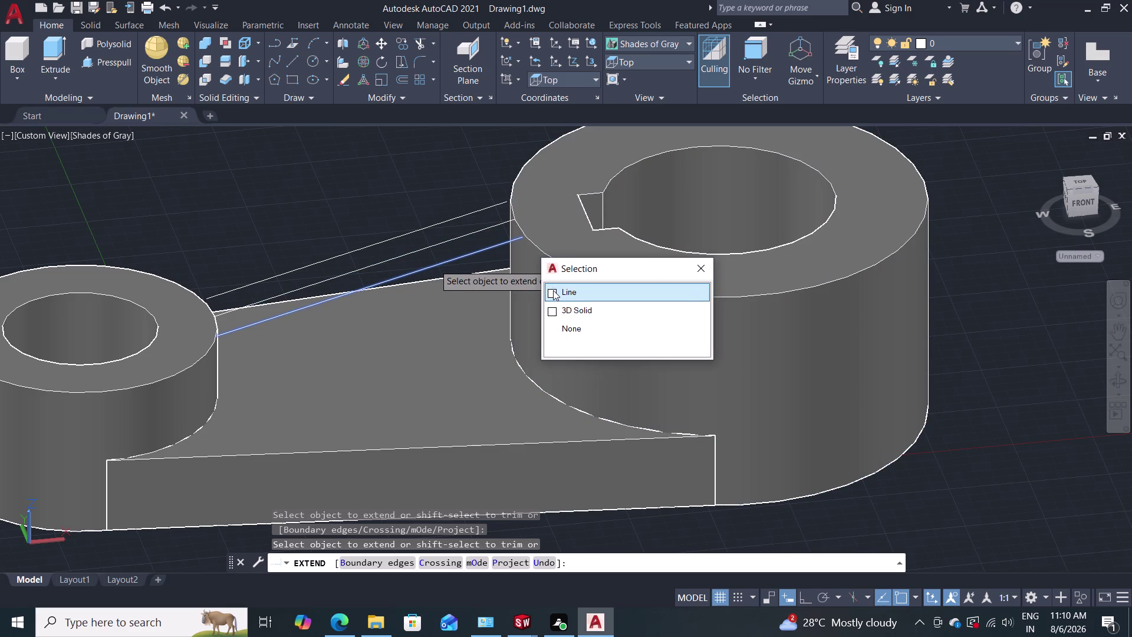
click(553, 290)
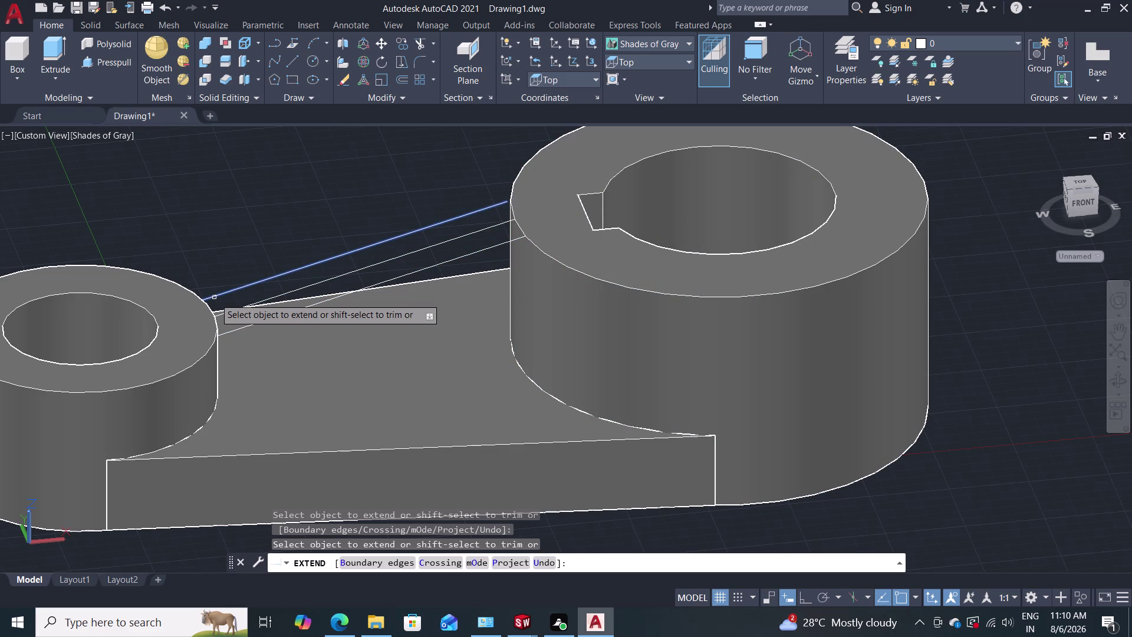
click(214, 298)
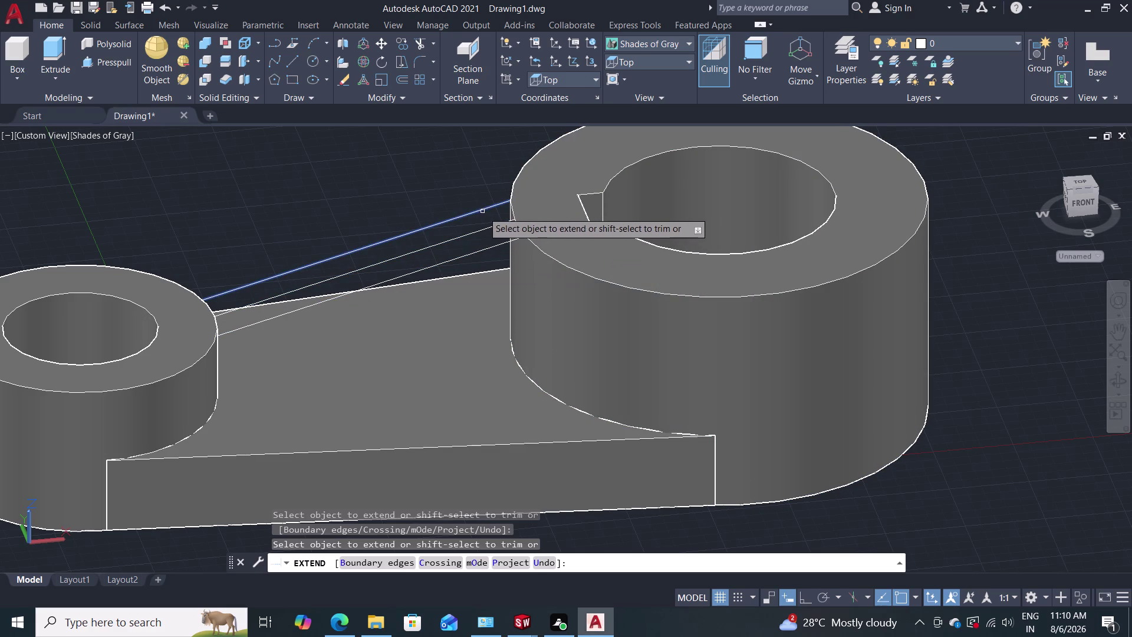
click(486, 211)
key(Escape)
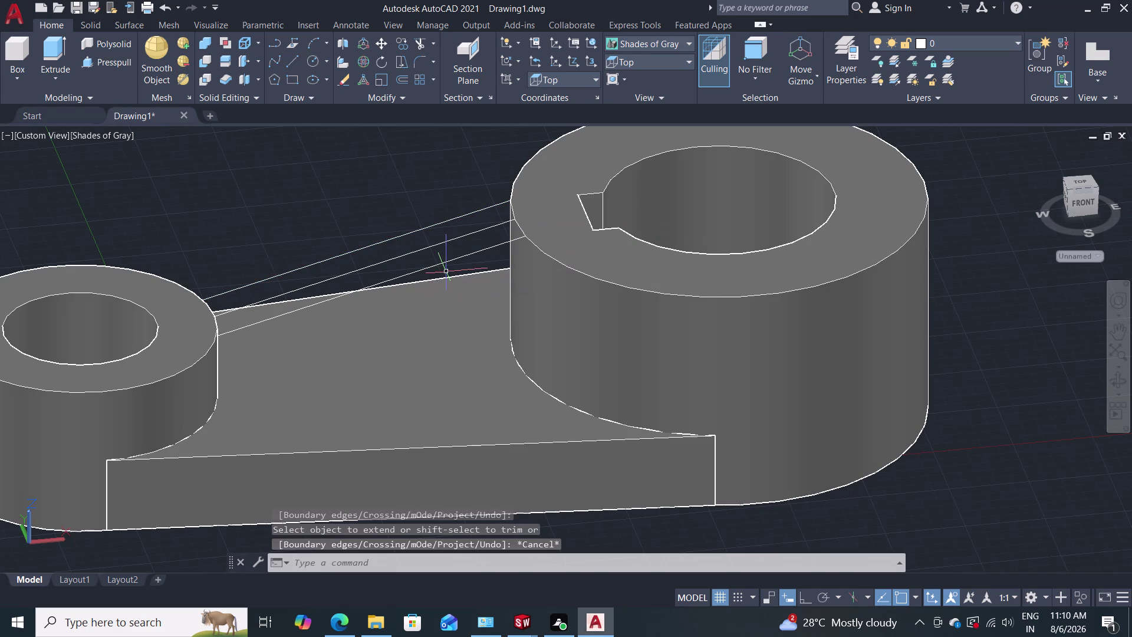
Delete the middle guide line and orbit to check the remaining lines.
click(396, 257)
key(Delete)
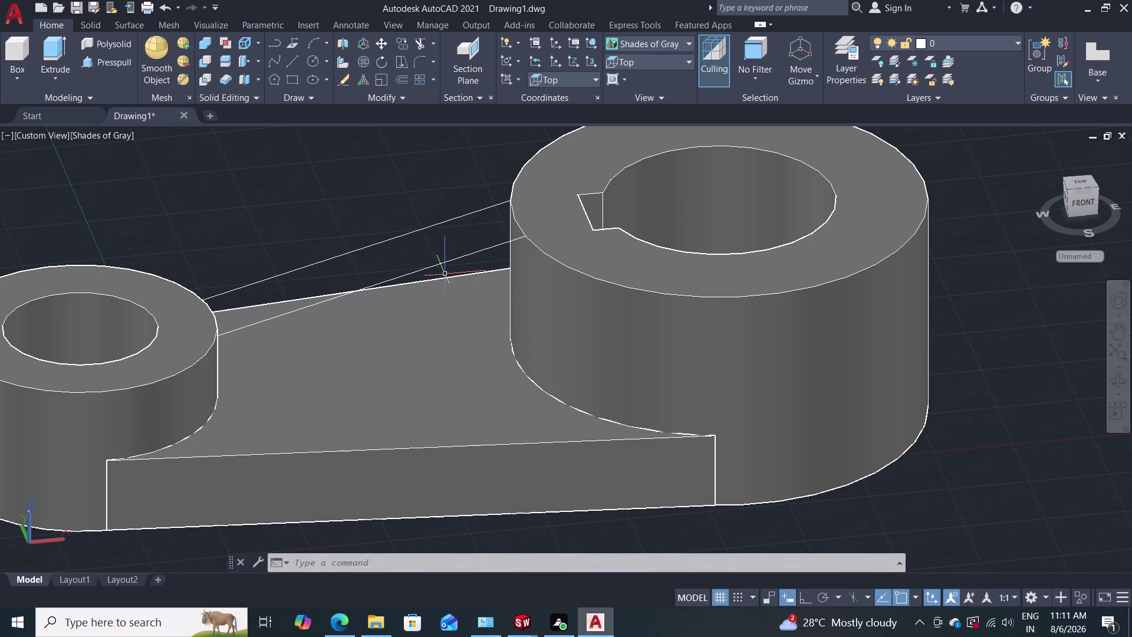
middle_drag(361, 245, 327, 237)
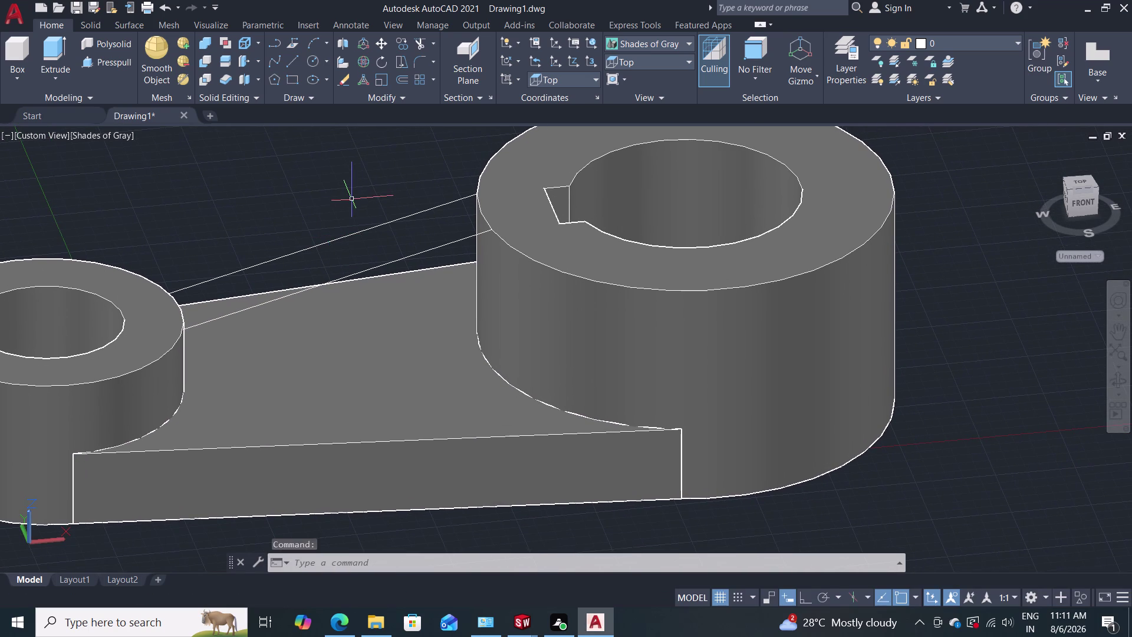
middle_drag(351, 200, 338, 206)
middle_drag(339, 206, 336, 234)
middle_drag(337, 233, 332, 248)
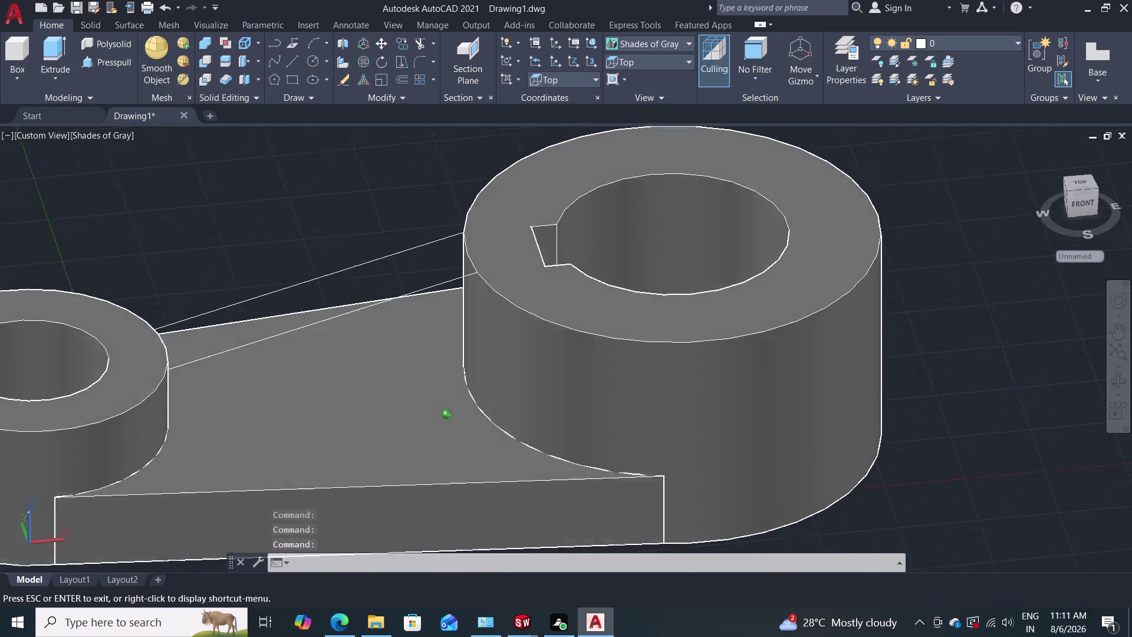
middle_drag(332, 249, 345, 256)
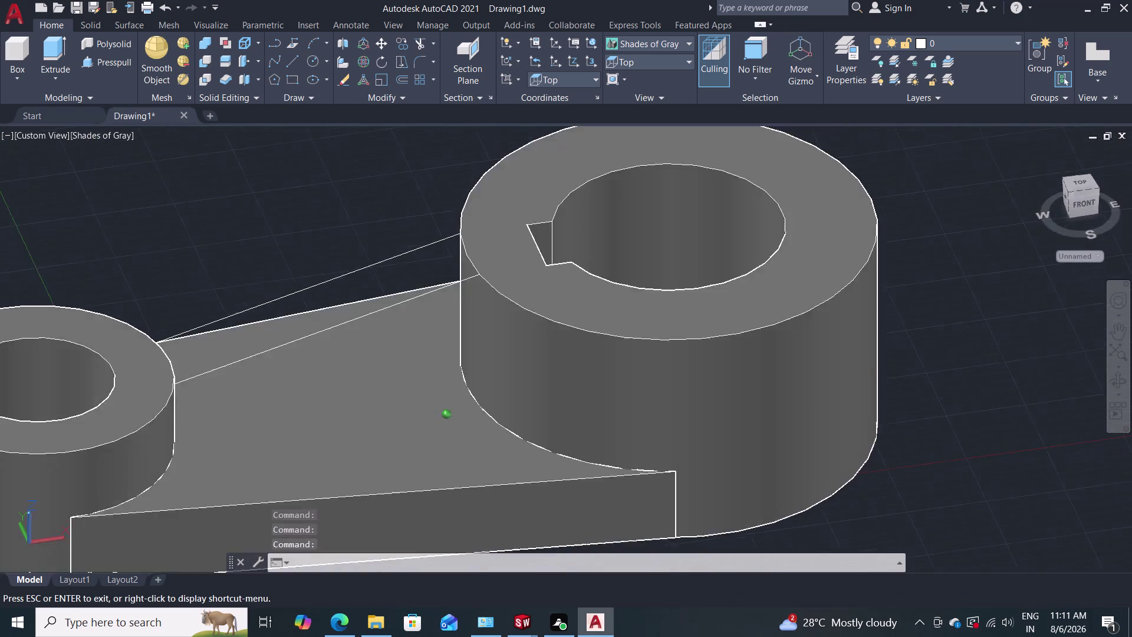
middle_drag(344, 257, 319, 274)
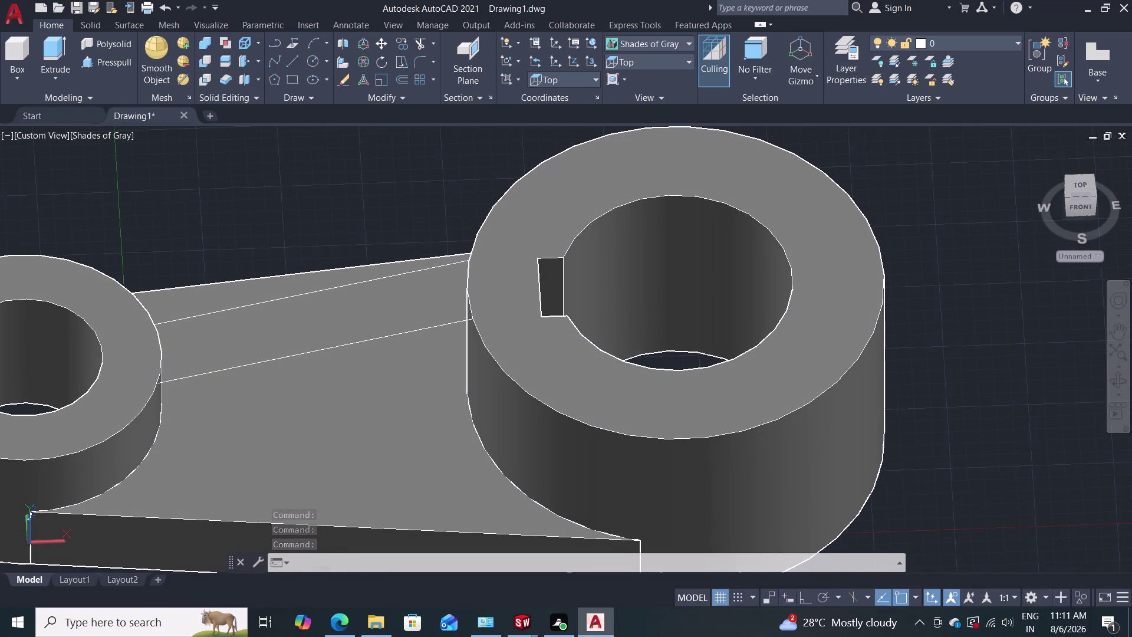
click(125, 63)
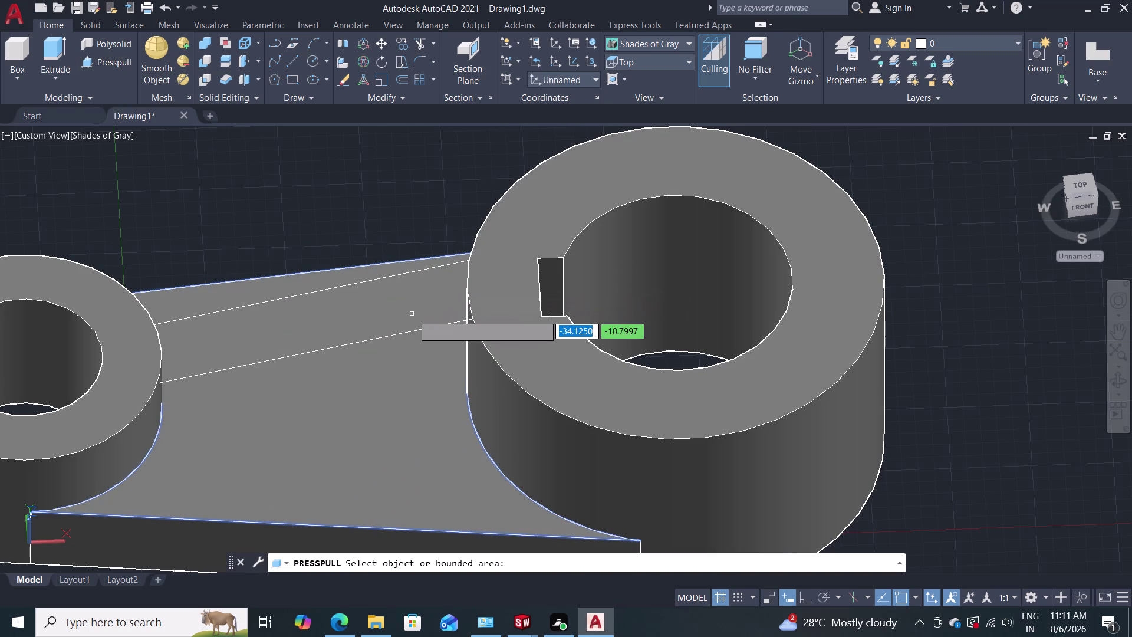
Orbit below, to the front, and back above the arm to check the bounded area.
middle_drag(412, 314, 383, 167)
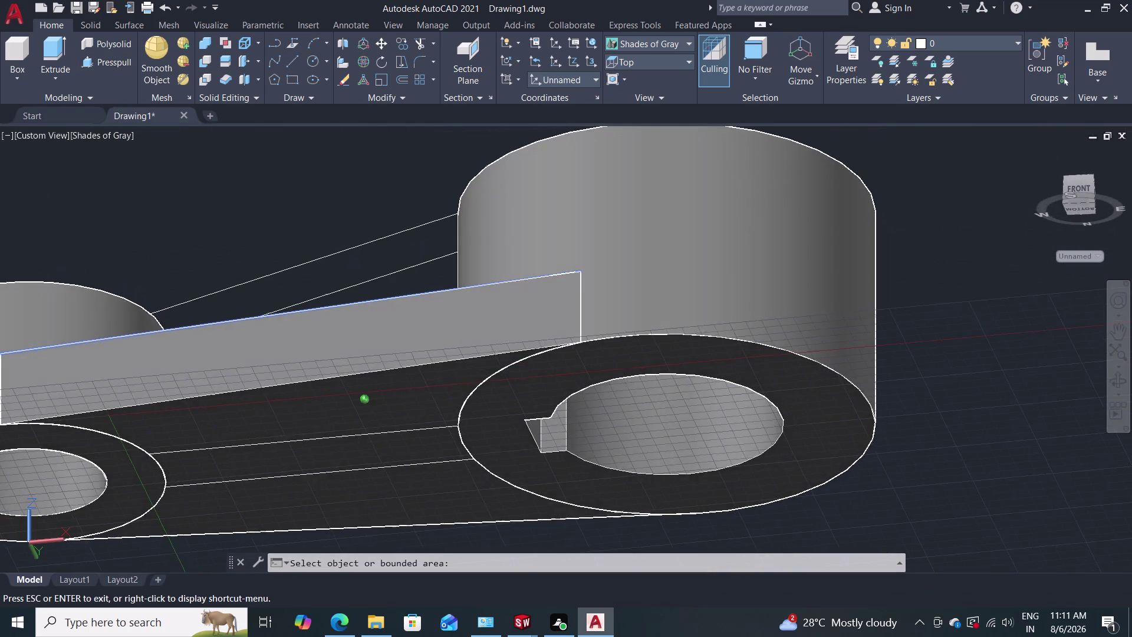
middle_drag(382, 166, 366, 218)
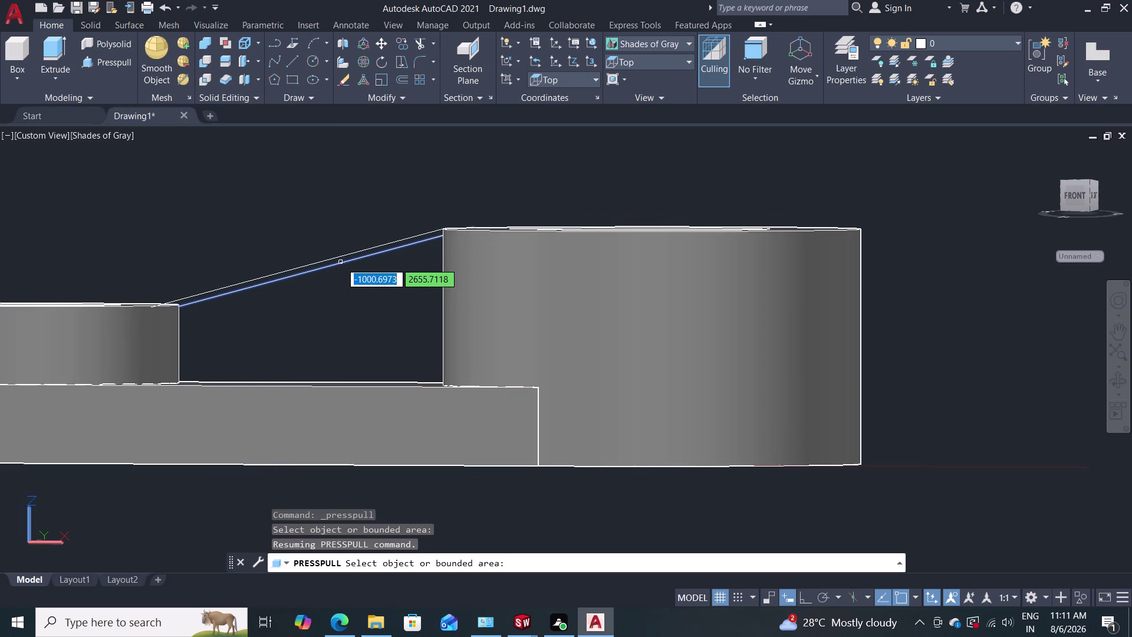
middle_drag(341, 263, 380, 324)
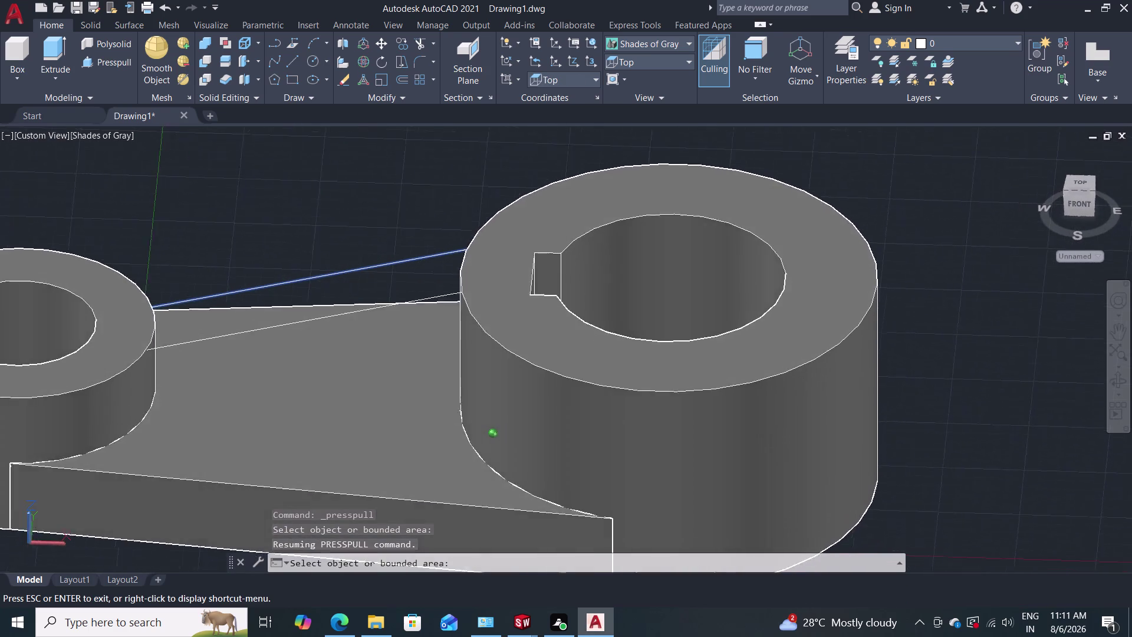
middle_drag(379, 324, 379, 340)
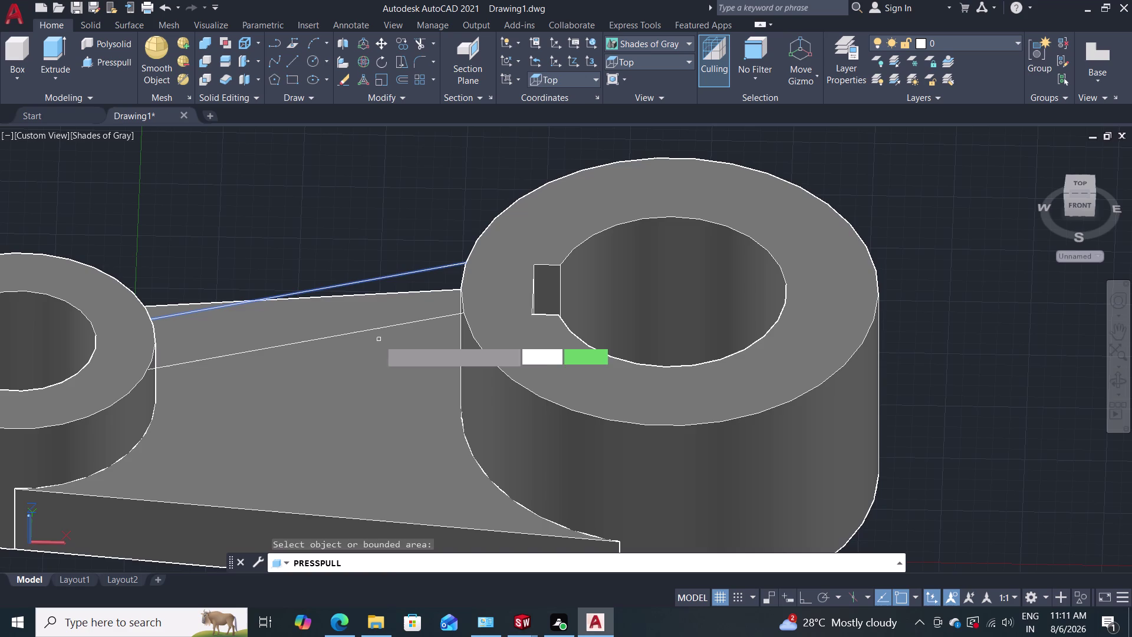
key(Escape)
key(j)
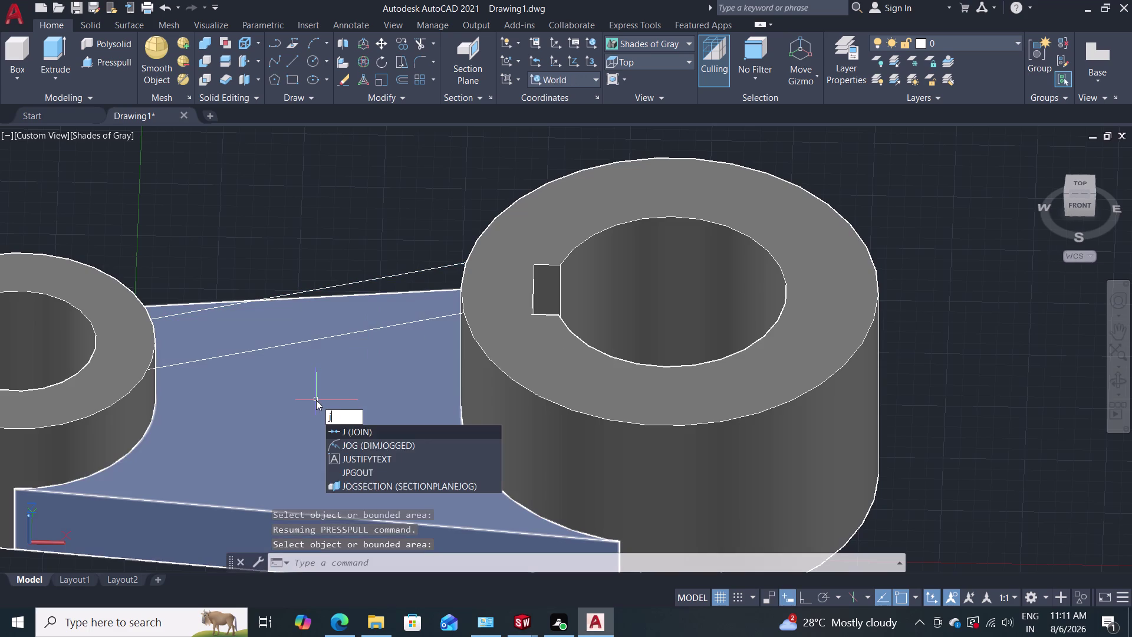
key(BackSpace)
key(BackSpace)
key(Escape)
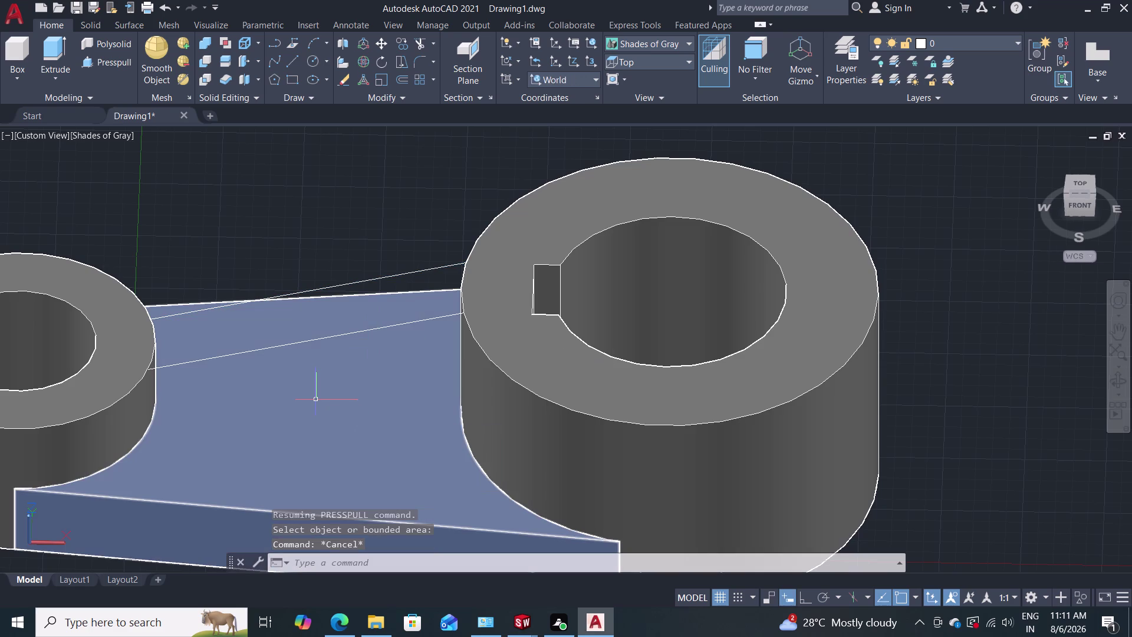
click(335, 337)
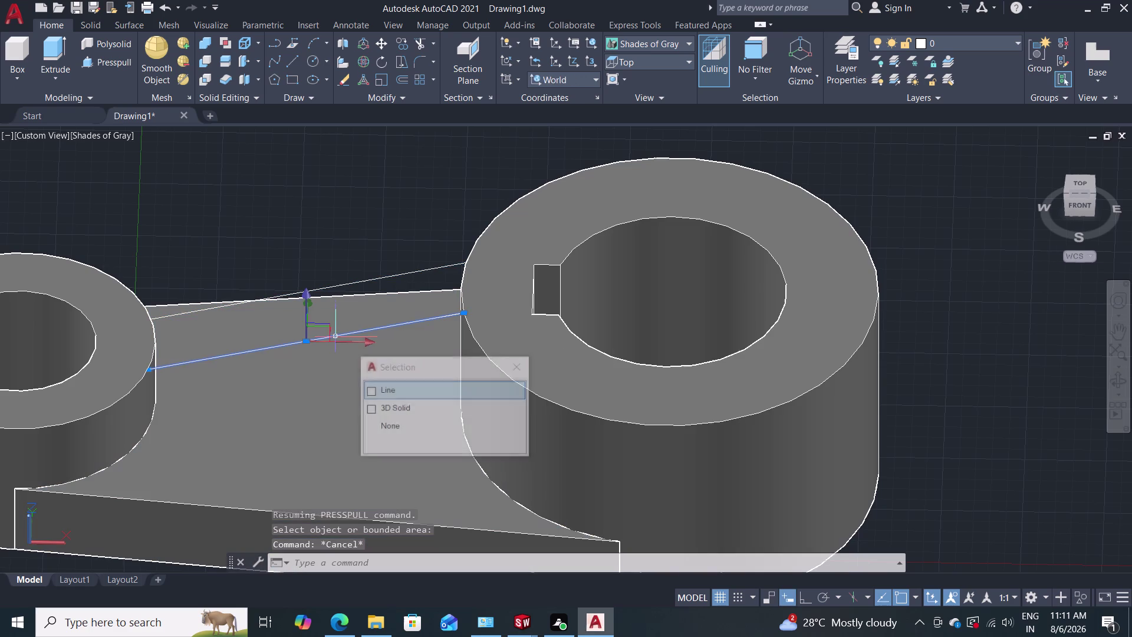
click(369, 389)
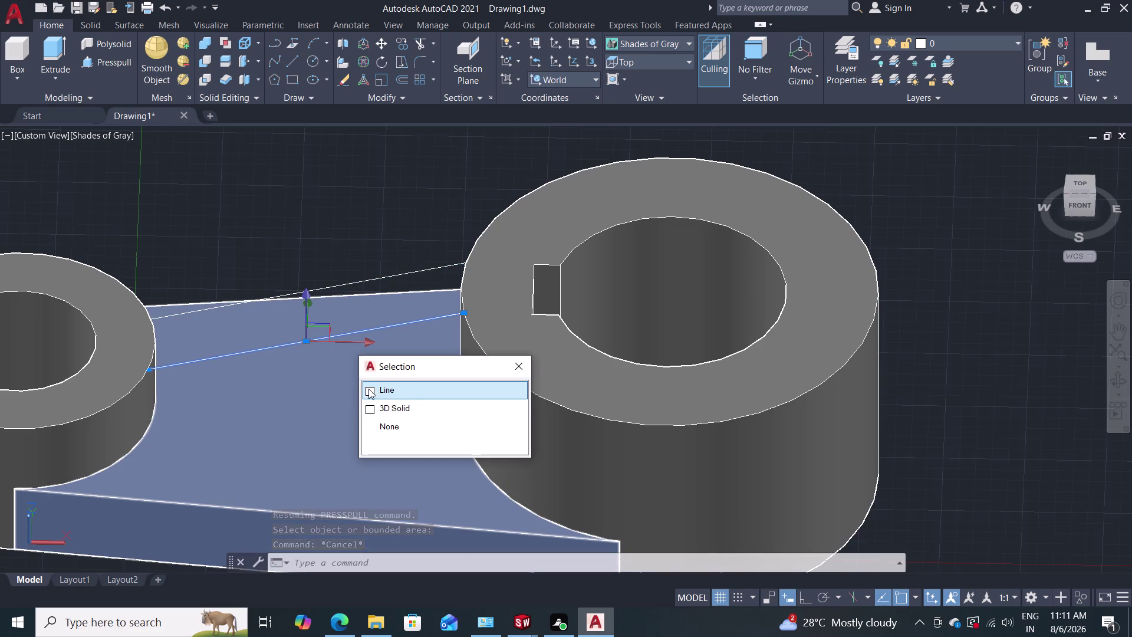
click(354, 283)
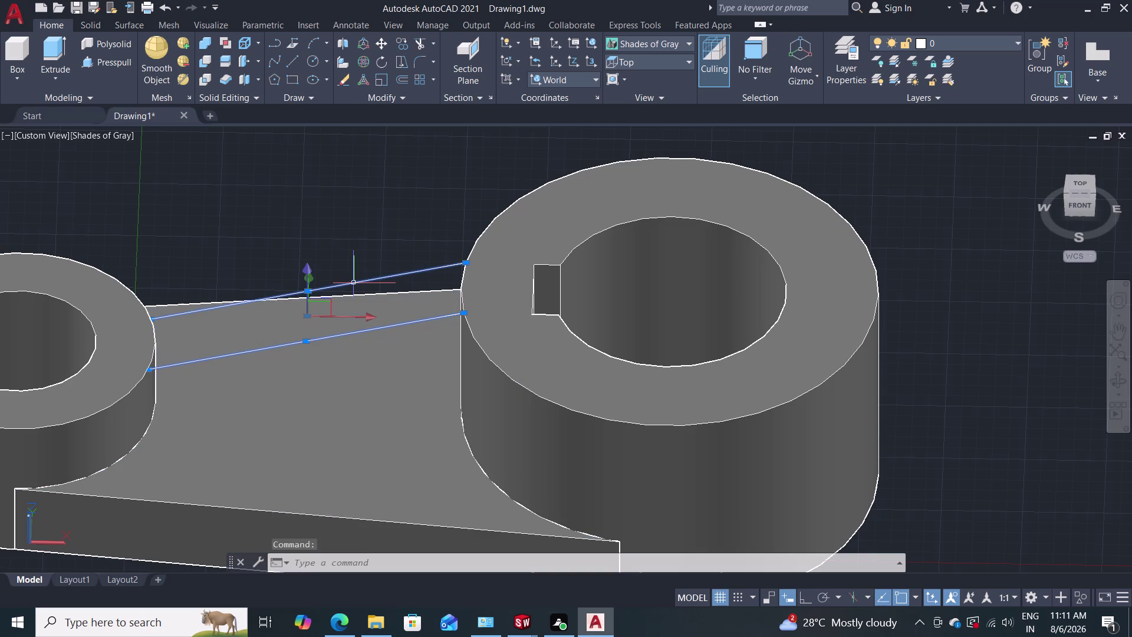
key(j)
key(Return)
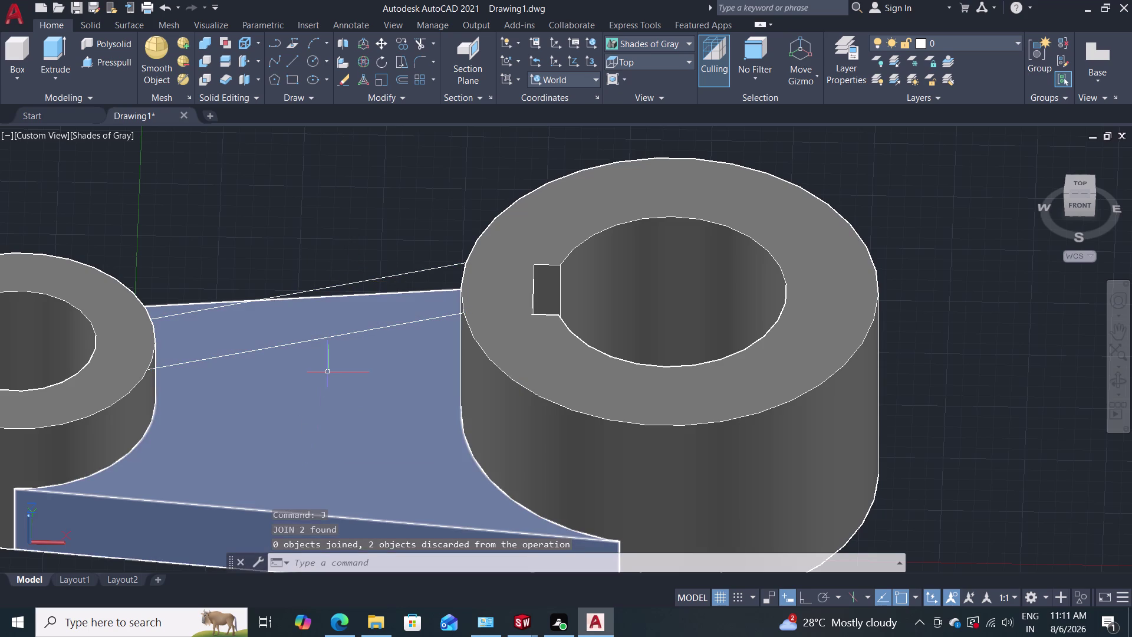
middle_drag(280, 320, 262, 363)
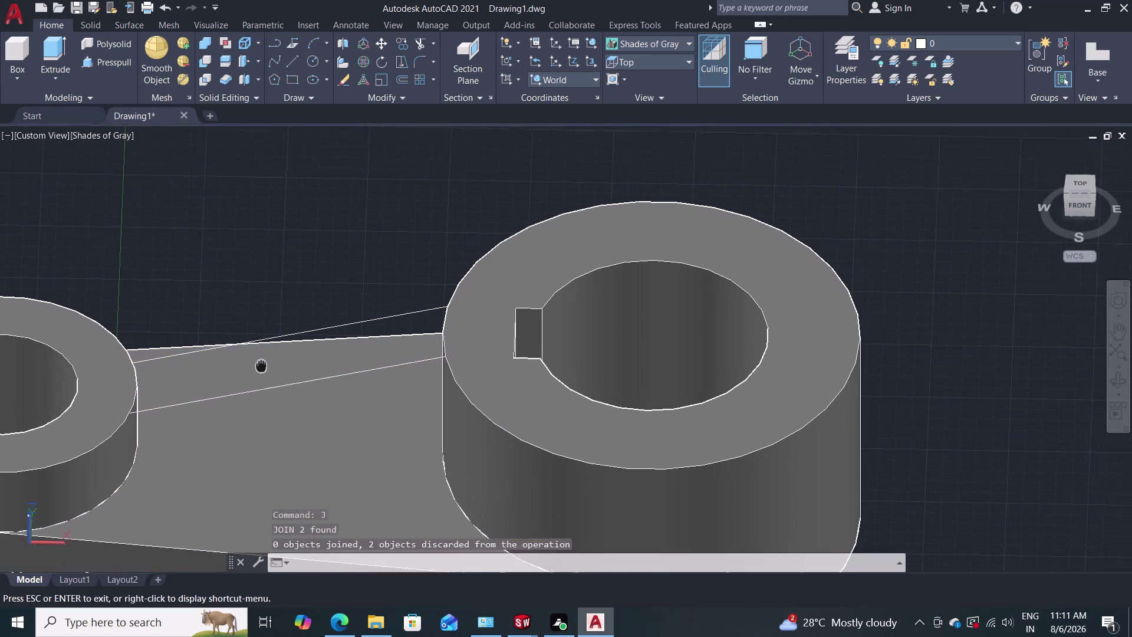
Orbit to an angled view, cancel a Presspull attempt, and open the preset views list.
middle_drag(262, 363, 334, 227)
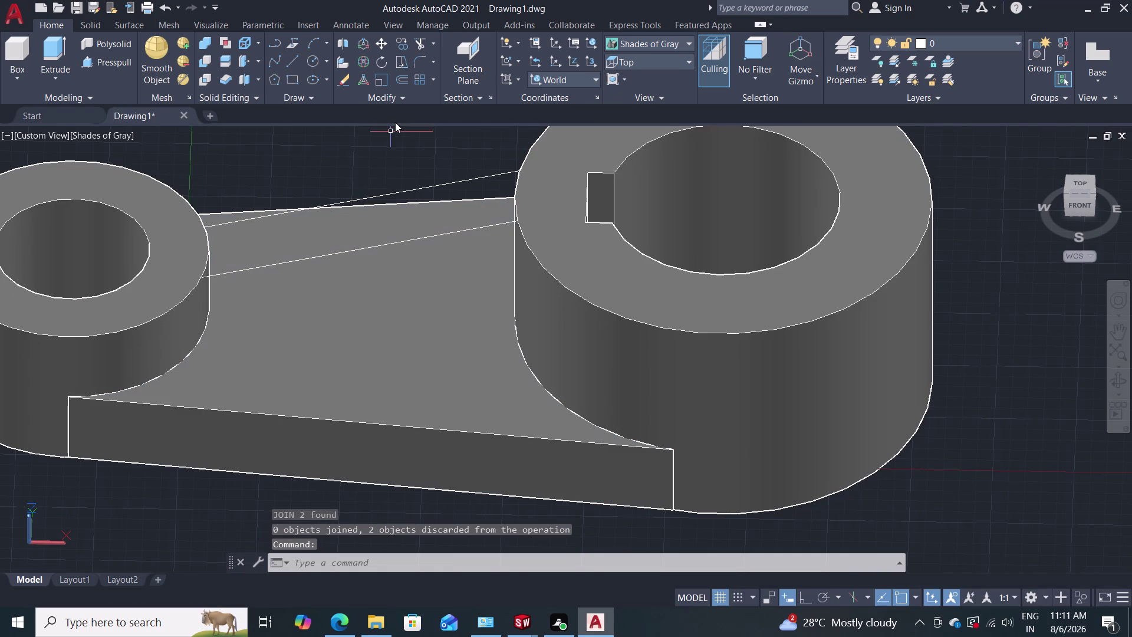
middle_drag(367, 170, 364, 251)
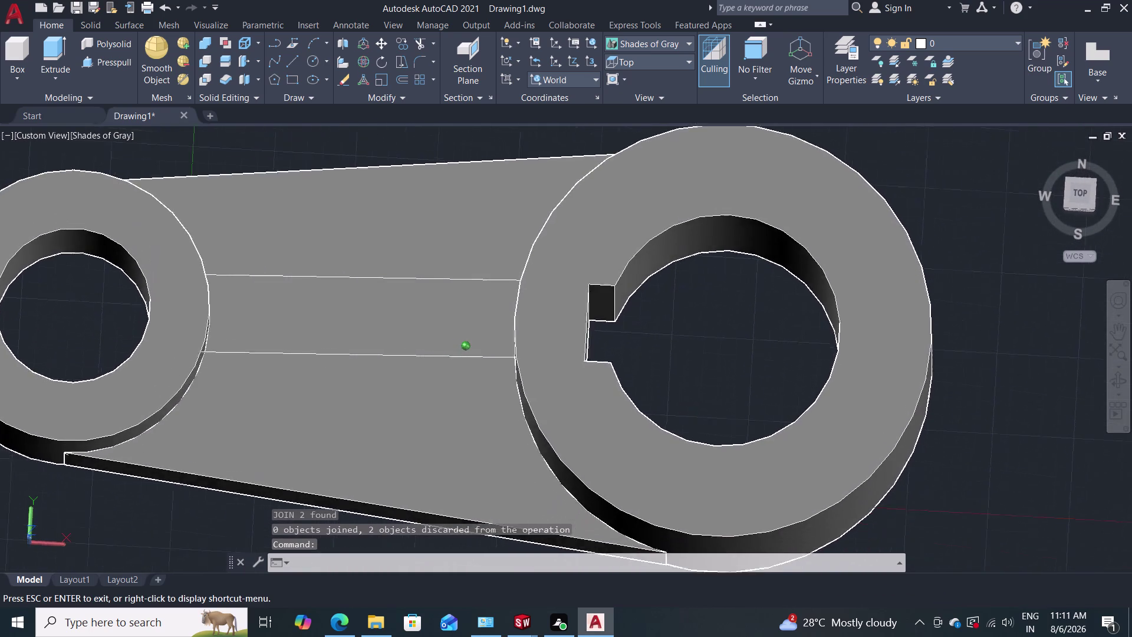
middle_drag(364, 252, 375, 222)
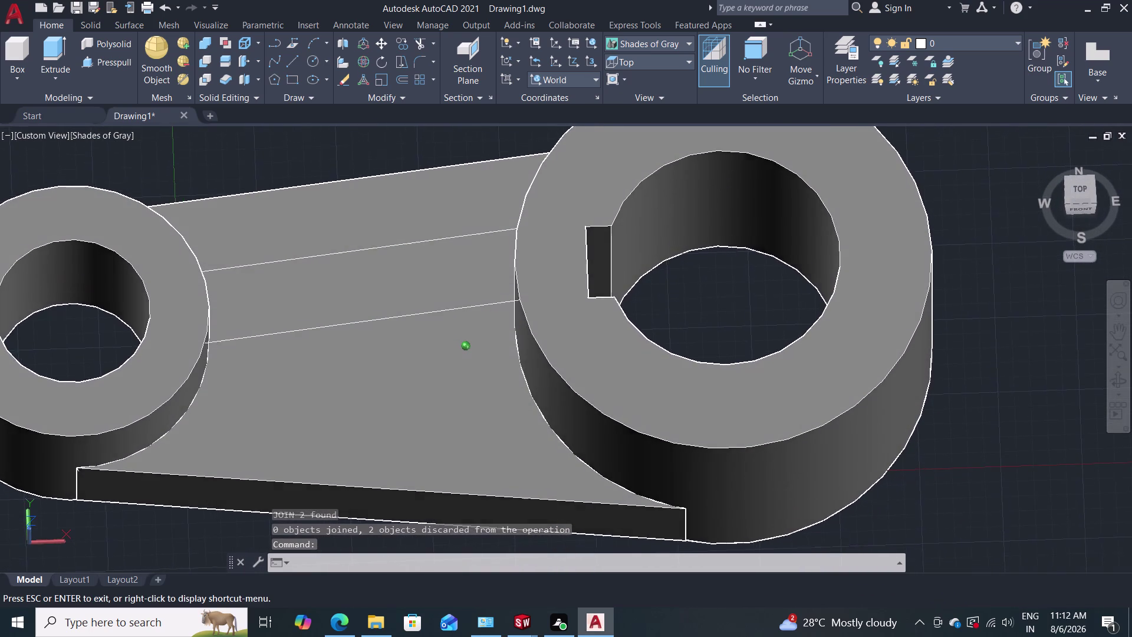
middle_drag(374, 222, 374, 211)
click(111, 61)
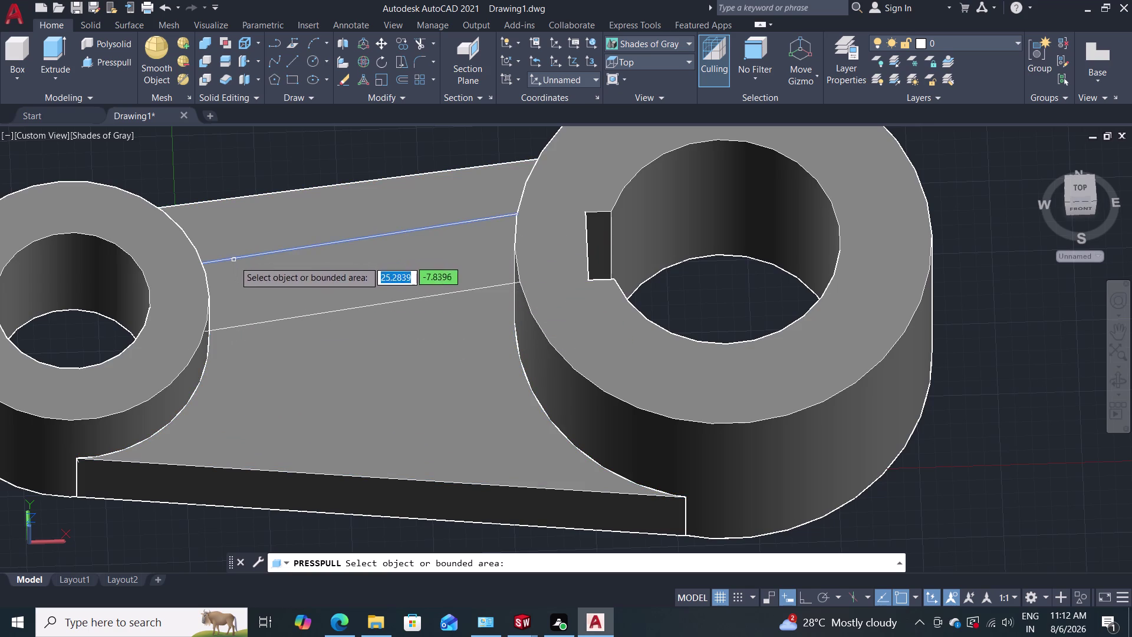
key(Escape)
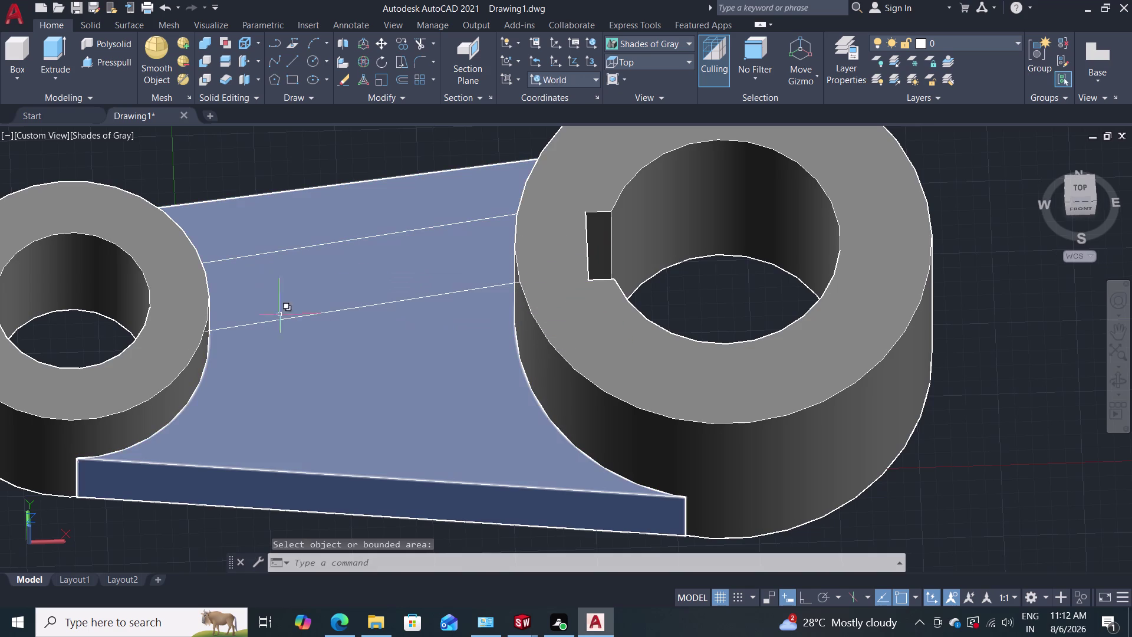
click(648, 57)
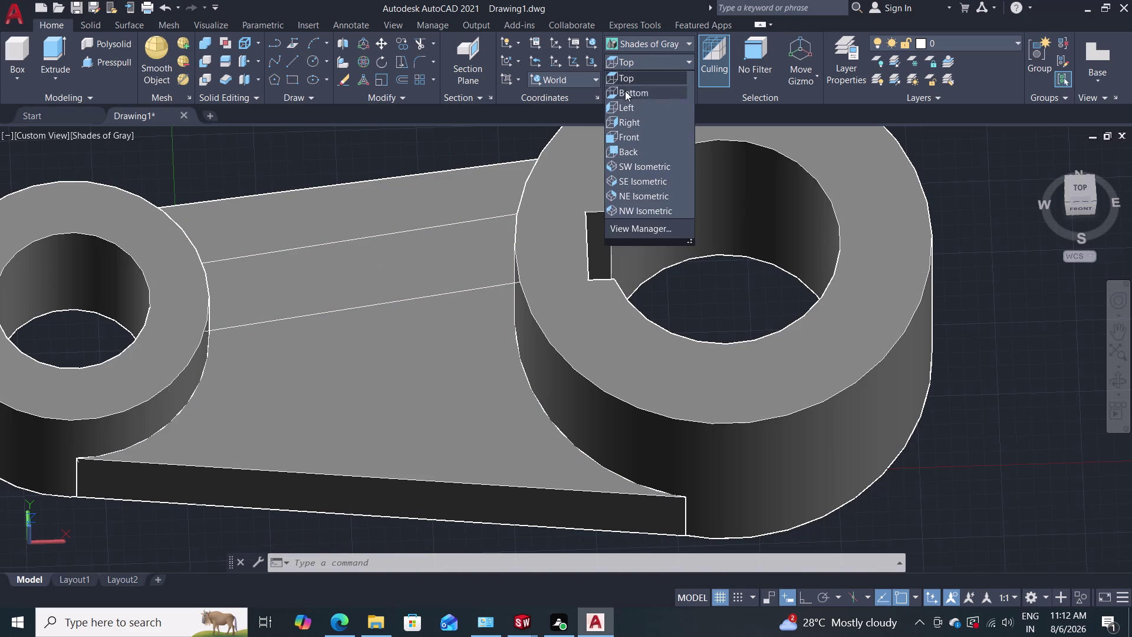
Switch to the Top view and start a line at the small boss's centre.
click(631, 77)
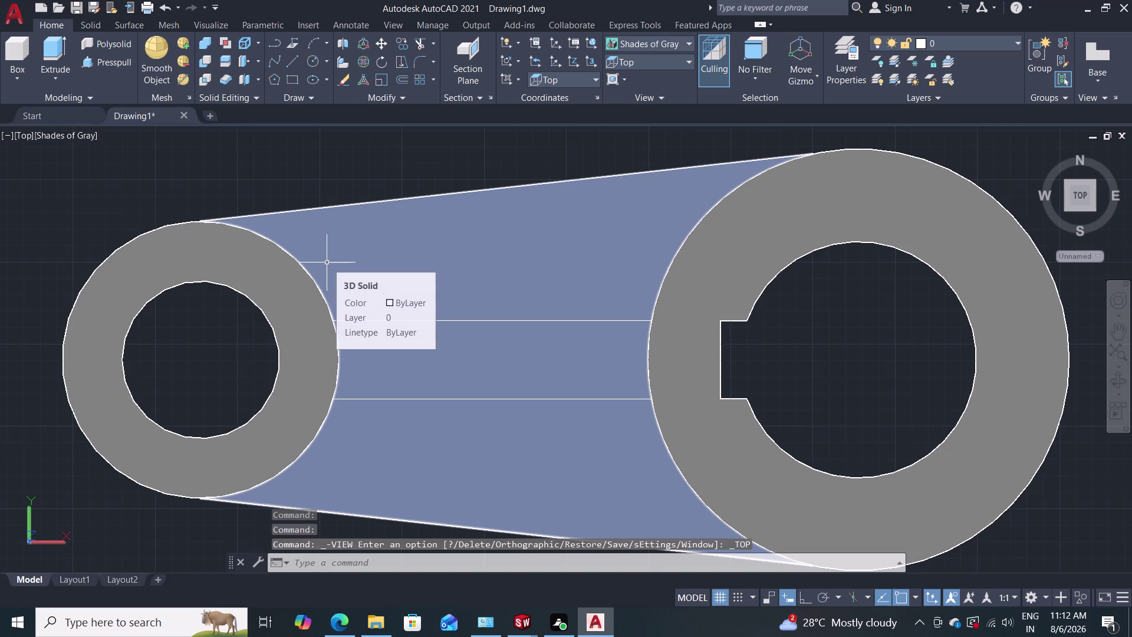
key(l)
key(Return)
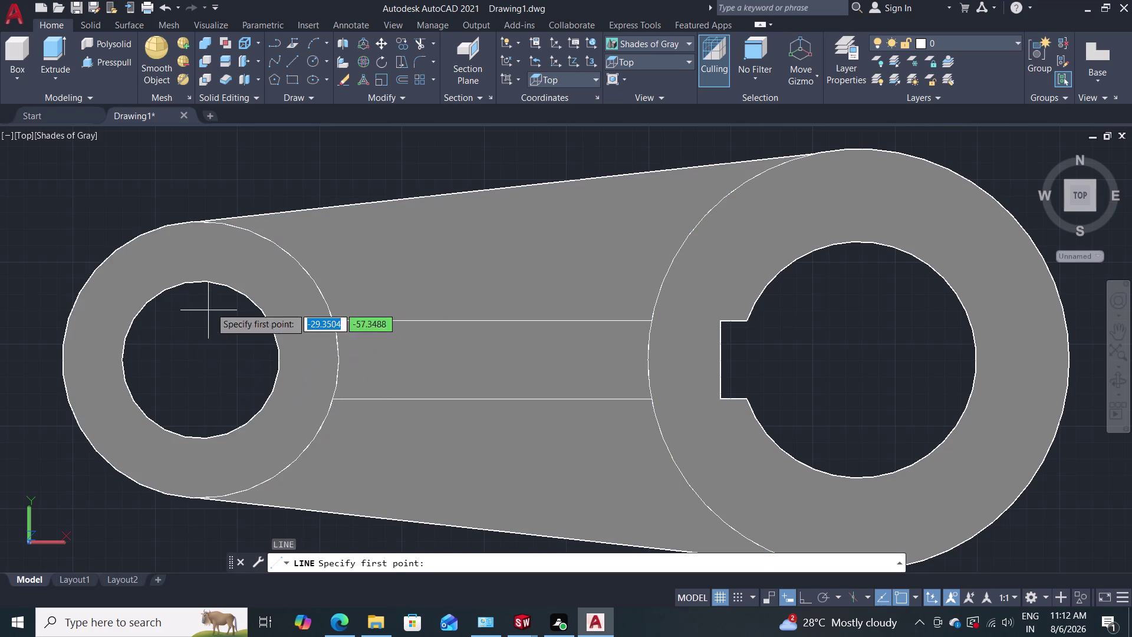
click(199, 360)
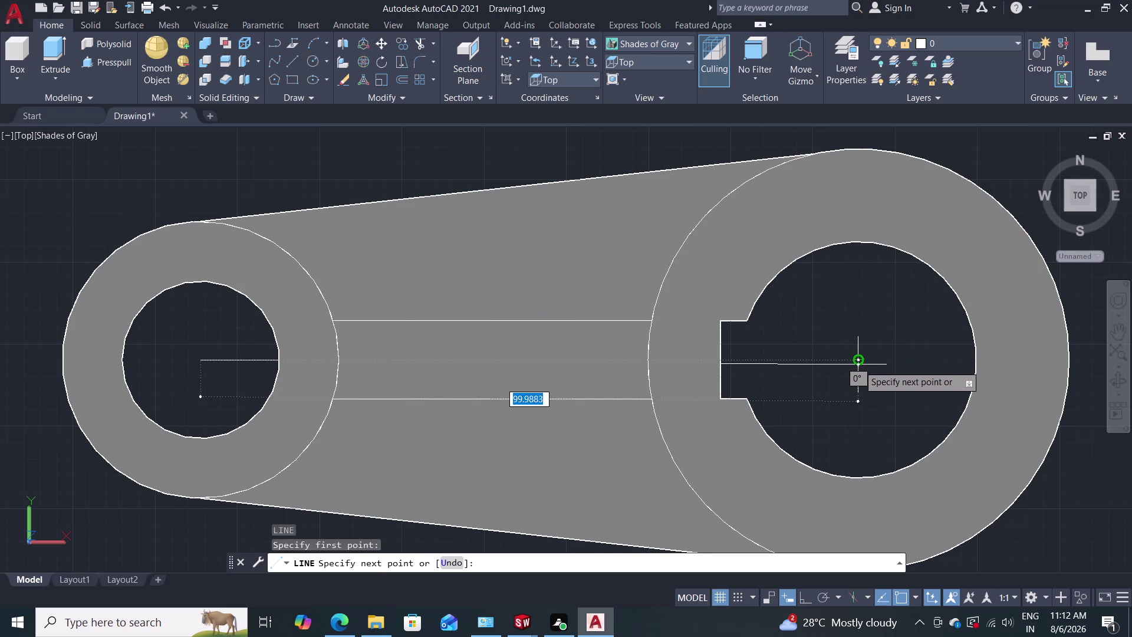
End the centre line at the large boss's centre and switch to 2D Wireframe.
click(859, 365)
key(Escape)
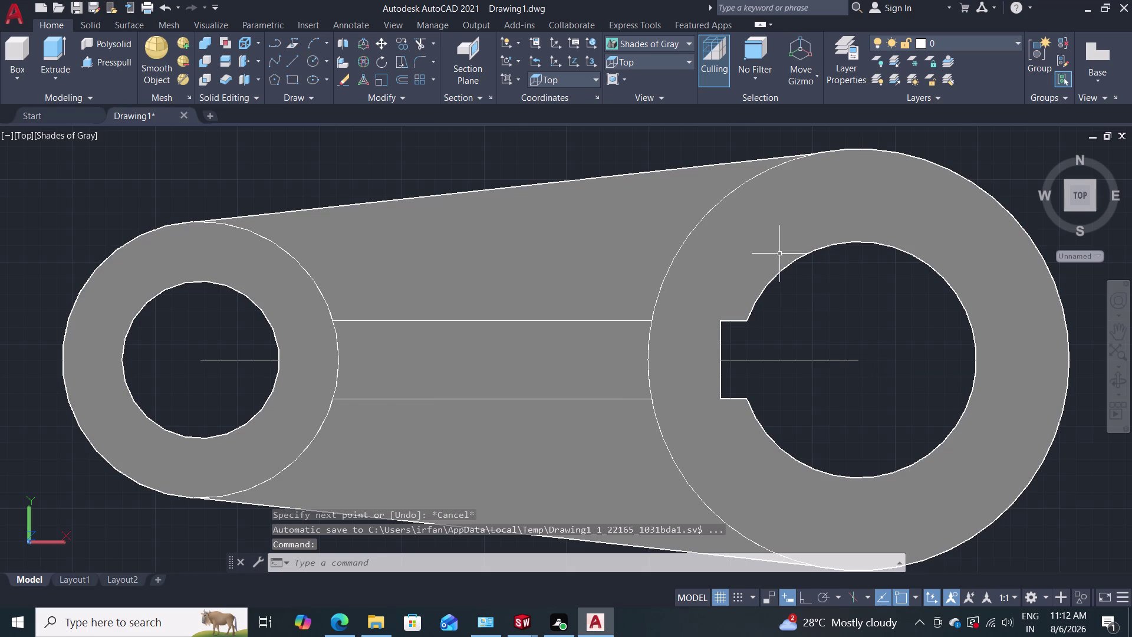
click(681, 41)
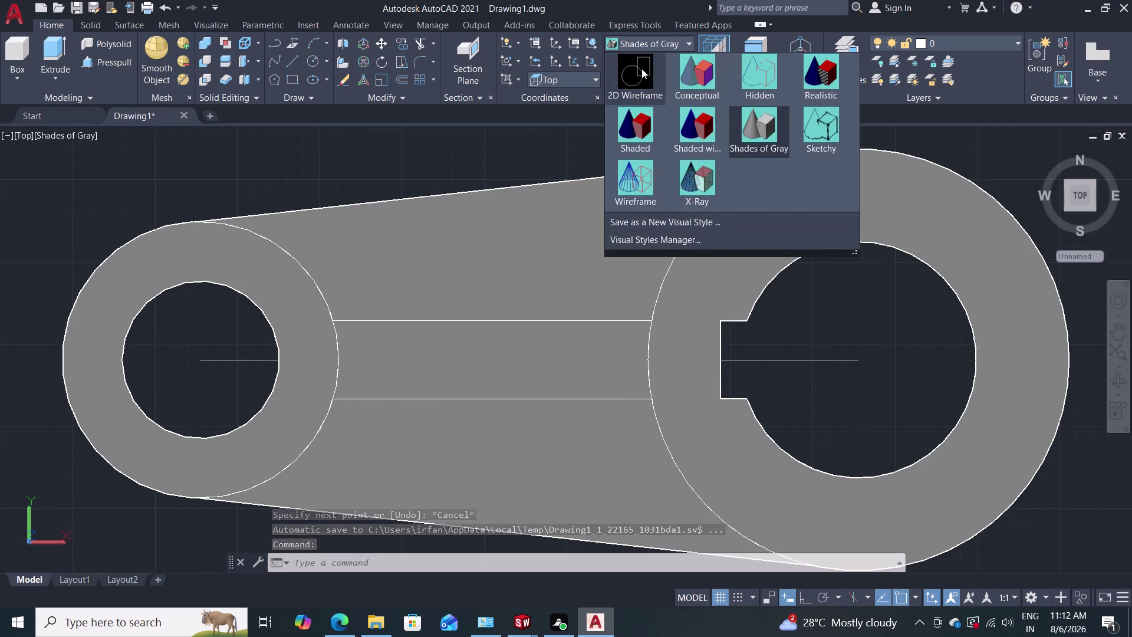
click(641, 69)
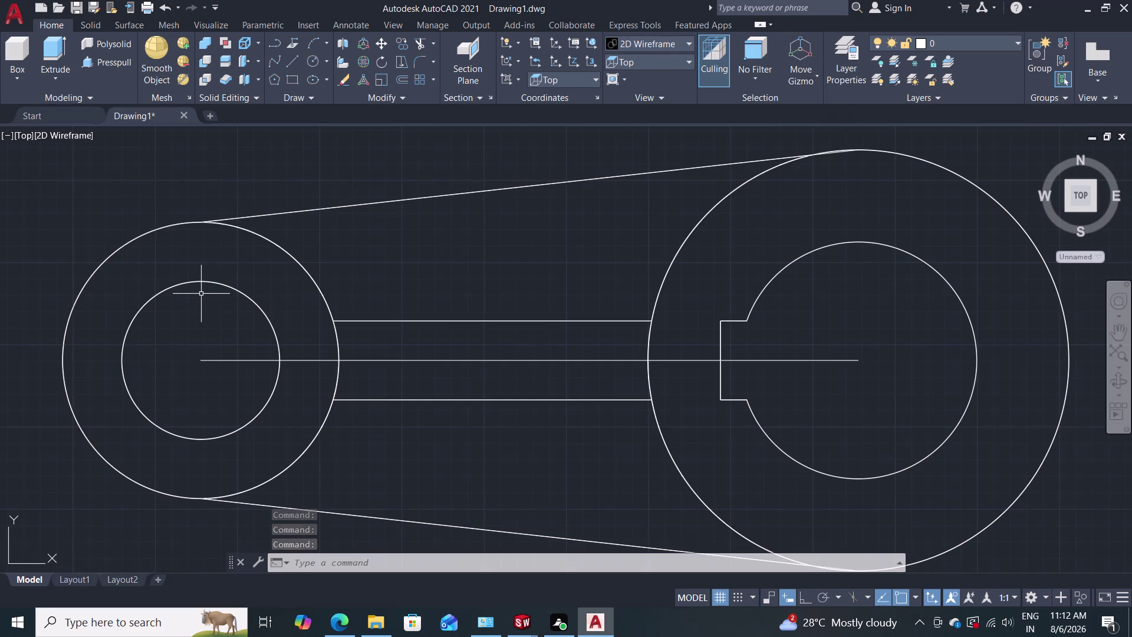
Trim the centre line's ends inside the small and large bosses.
text(t)
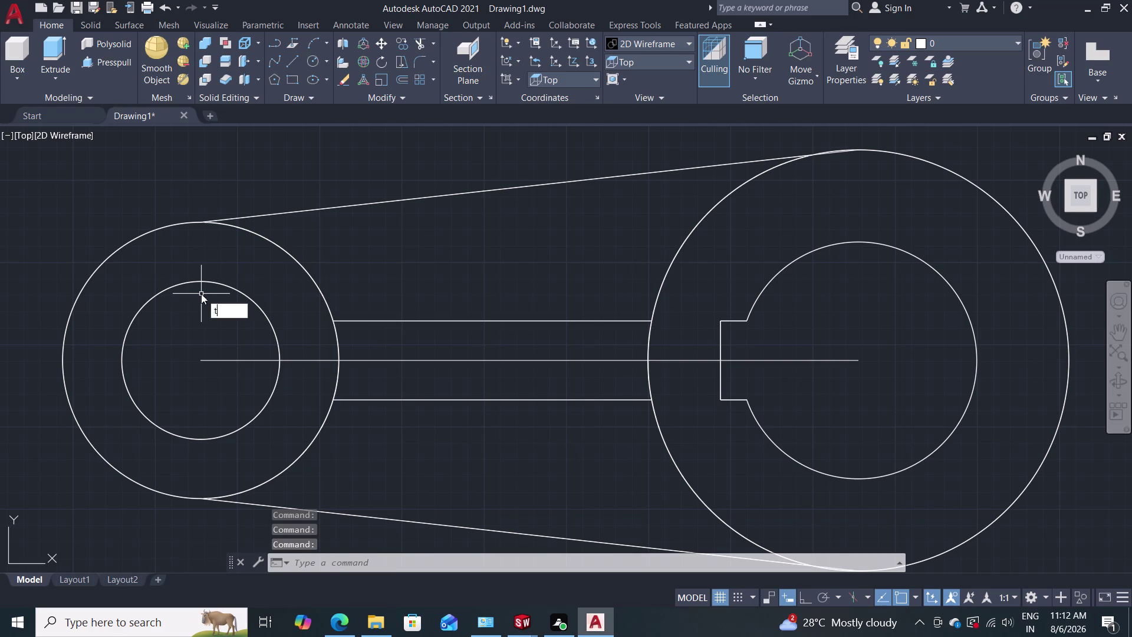
text(r)
key(Return)
drag(203, 343, 226, 369)
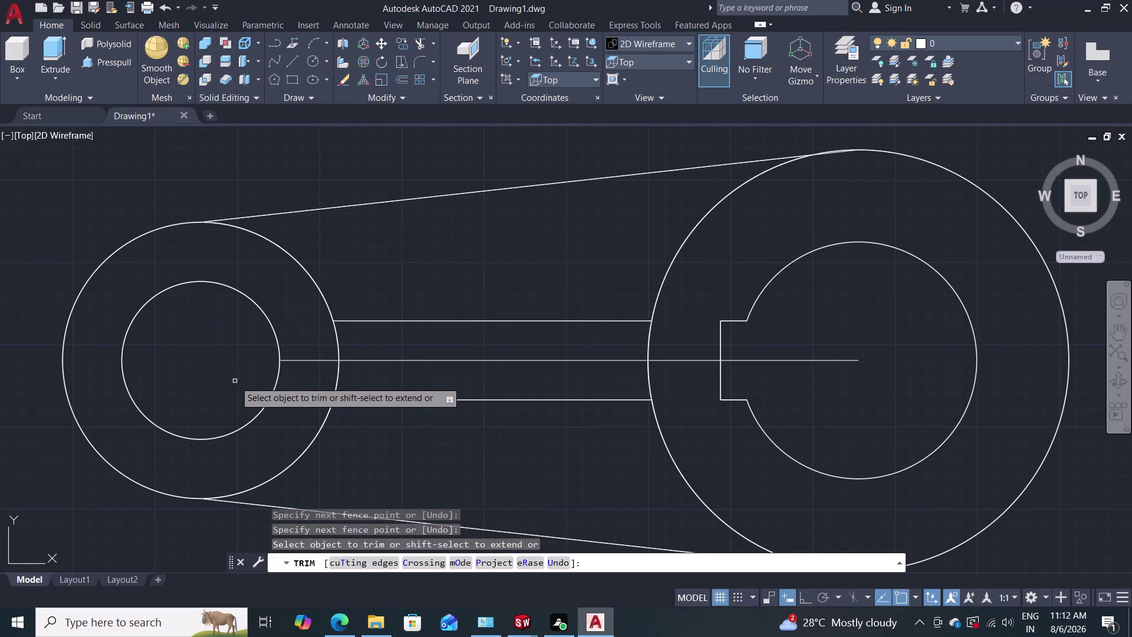
click(306, 343)
click(304, 403)
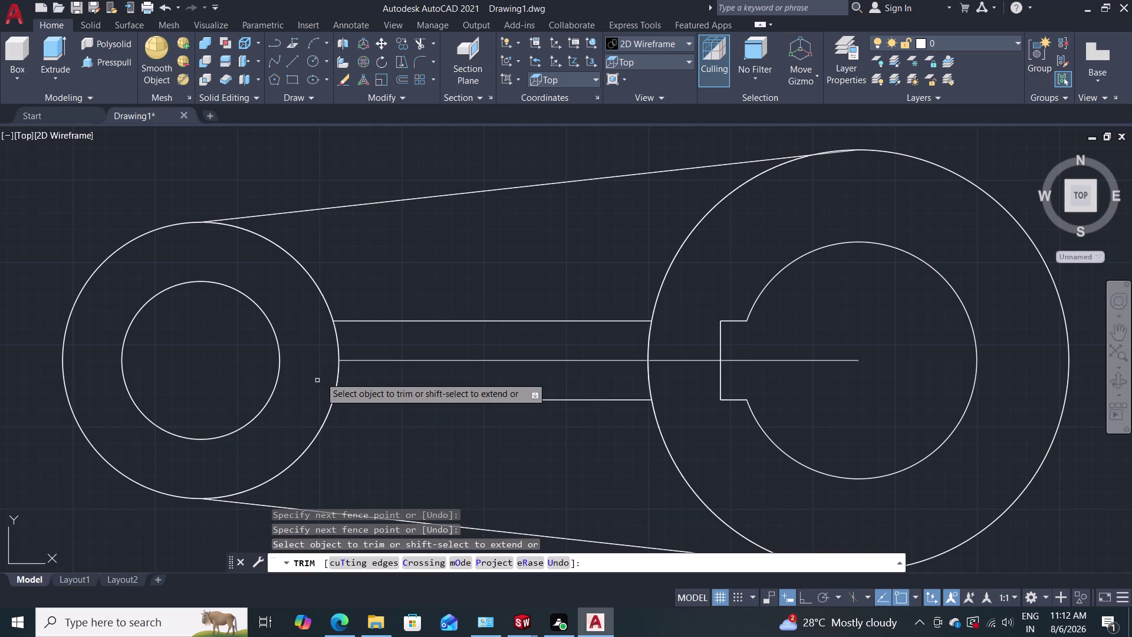
drag(696, 325, 678, 378)
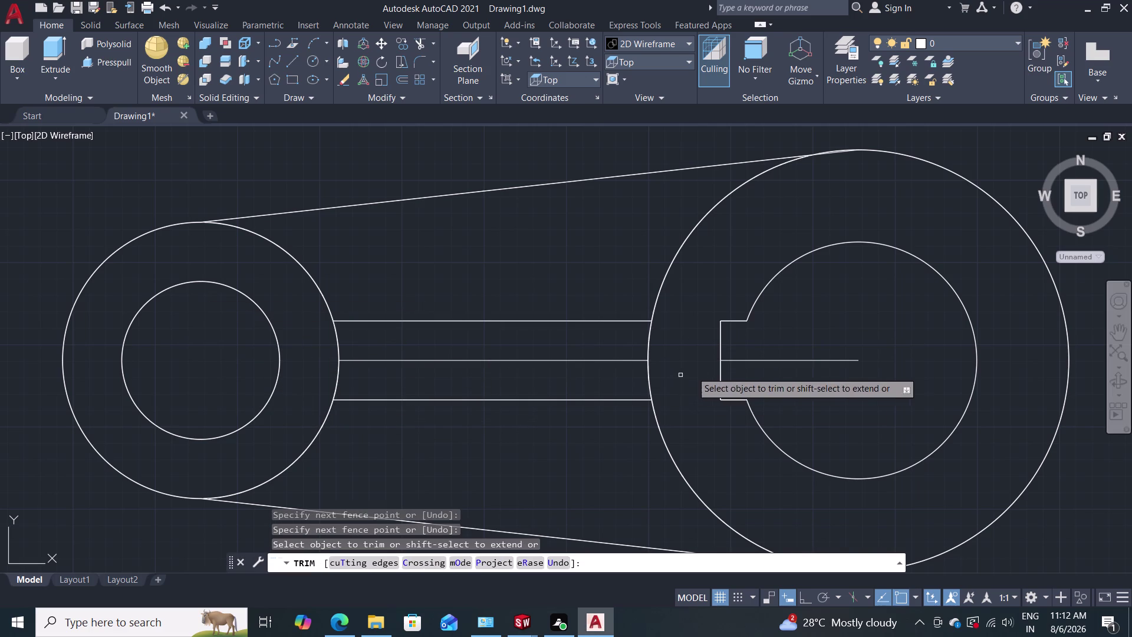
click(763, 360)
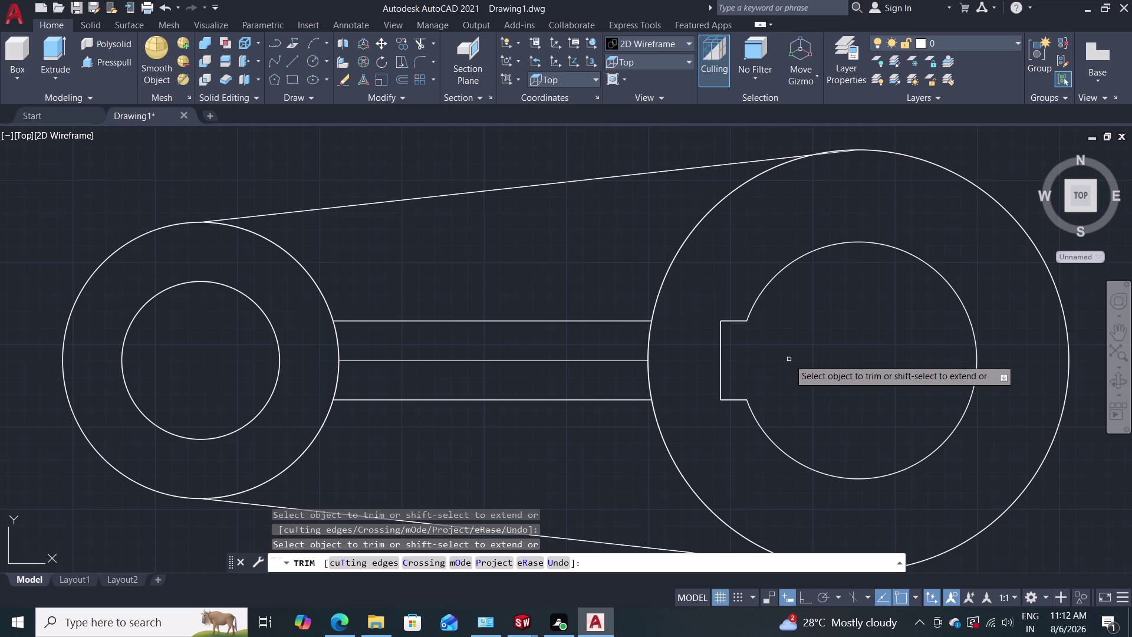
key(Escape)
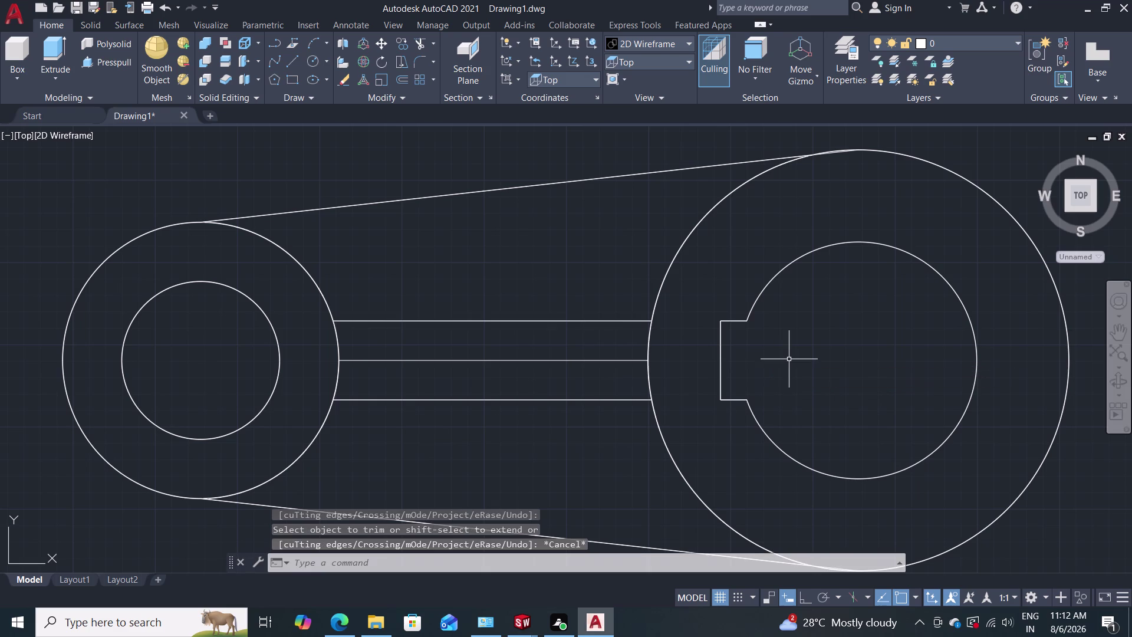
Offset the centre line 6 units to one side.
key(o)
key(Return)
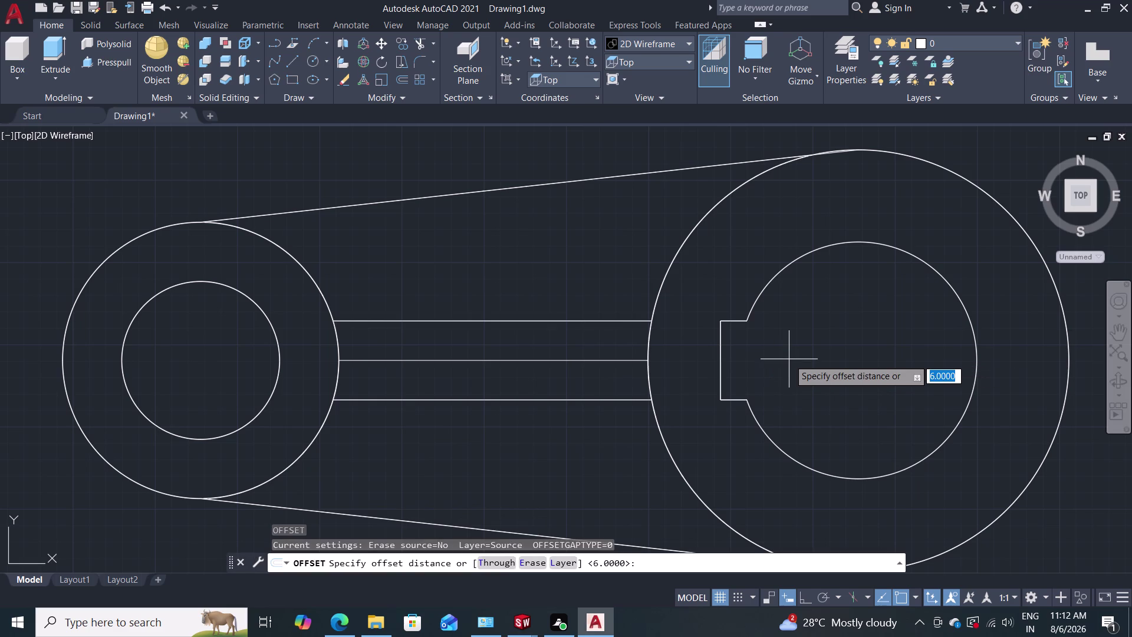
key(Return)
click(592, 361)
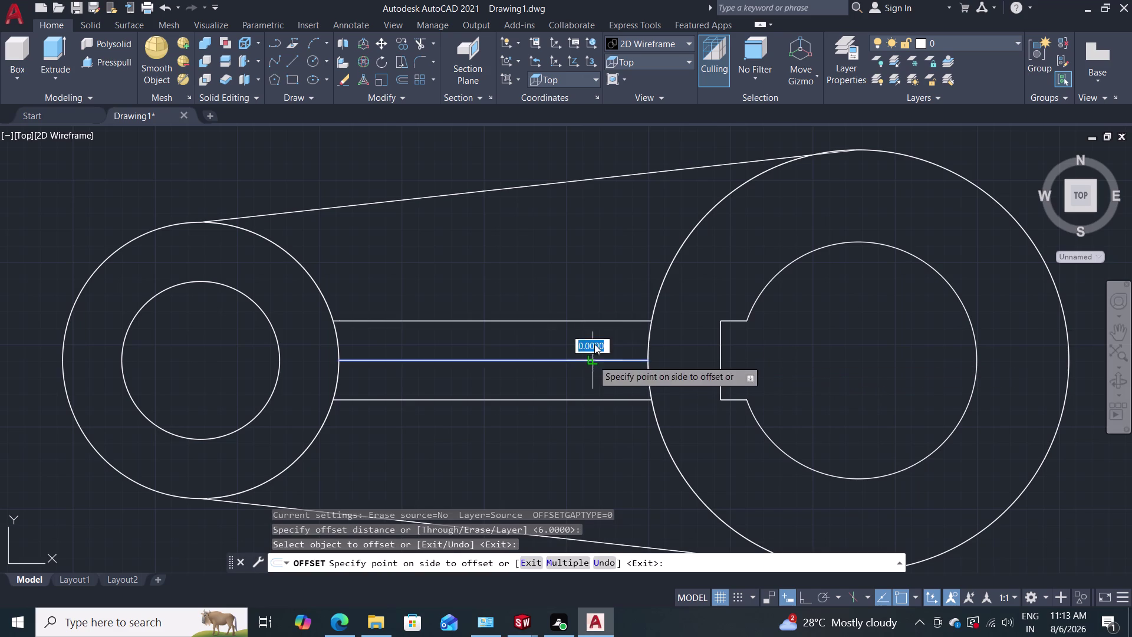
click(600, 309)
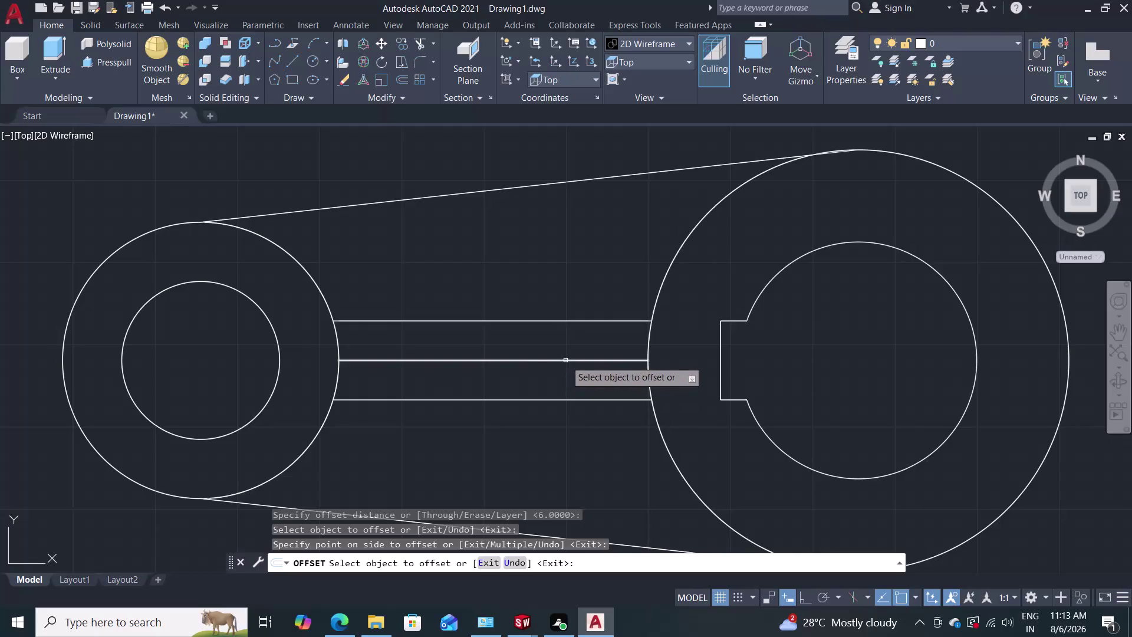
click(565, 360)
click(555, 422)
key(Escape)
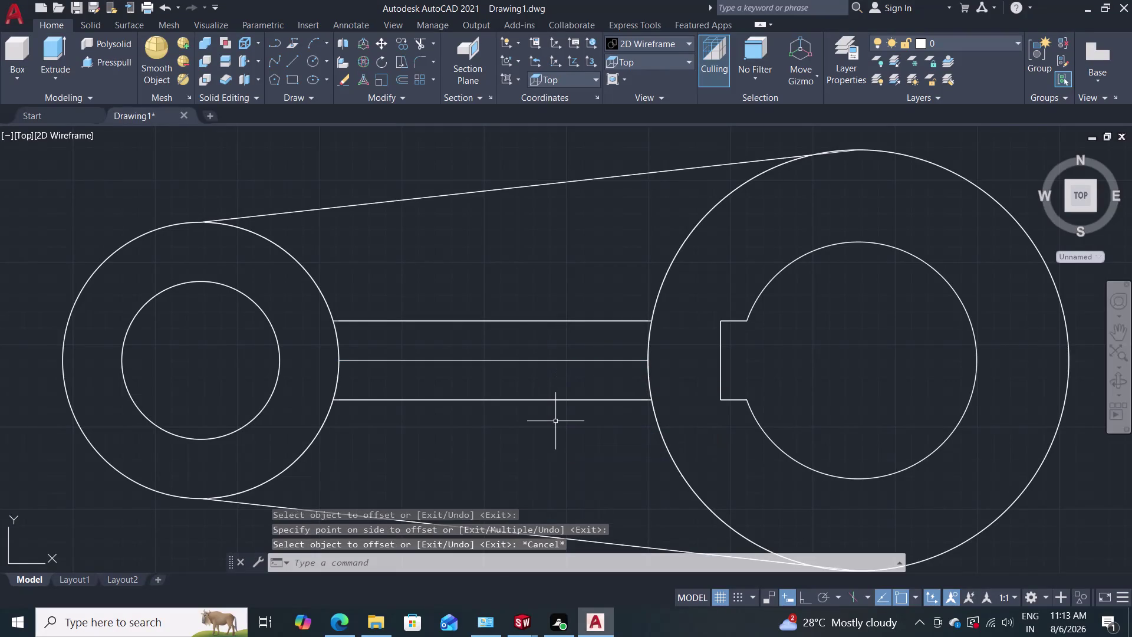
Orbit into a 3D view and erase the extra line along the lever's central web.
middle_drag(556, 421, 558, 385)
middle_drag(557, 385, 561, 349)
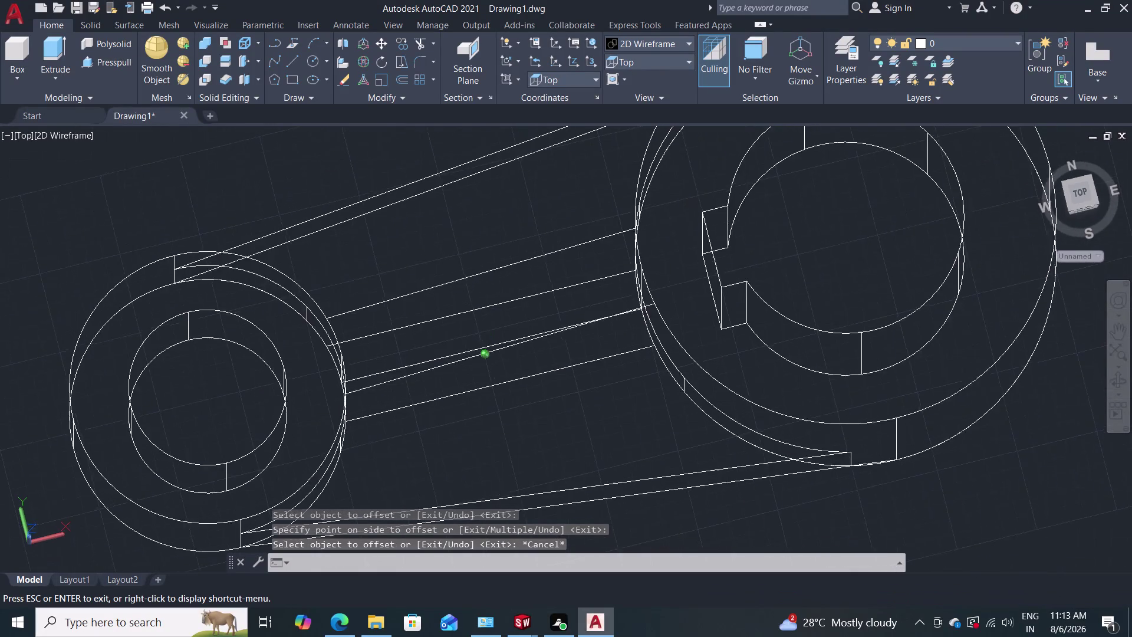
middle_drag(562, 350, 552, 284)
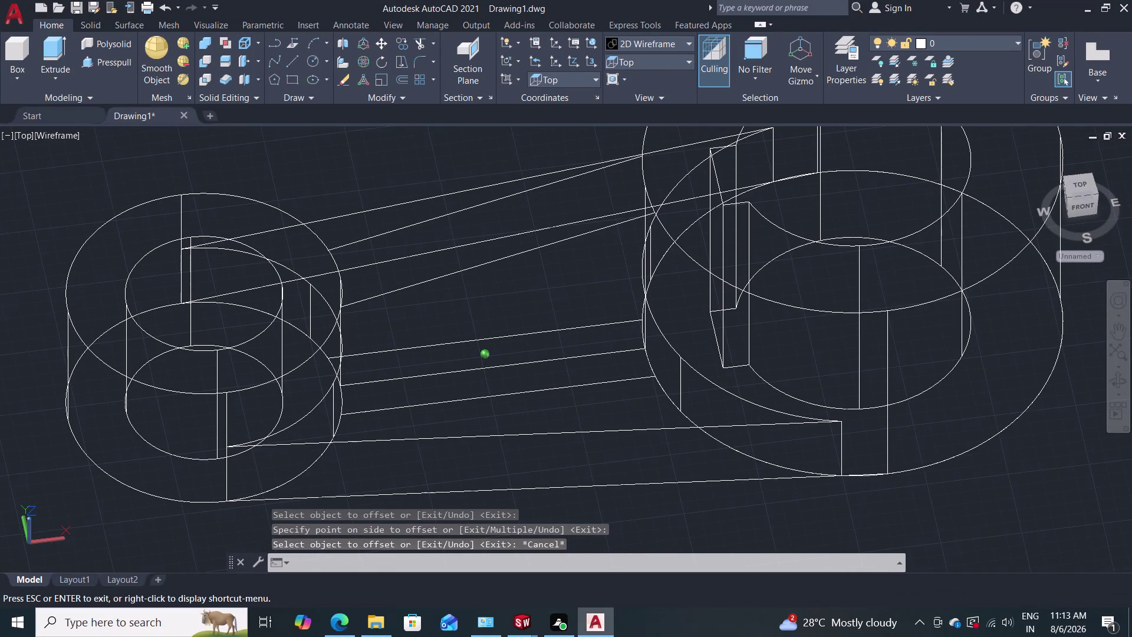
middle_drag(553, 284, 533, 293)
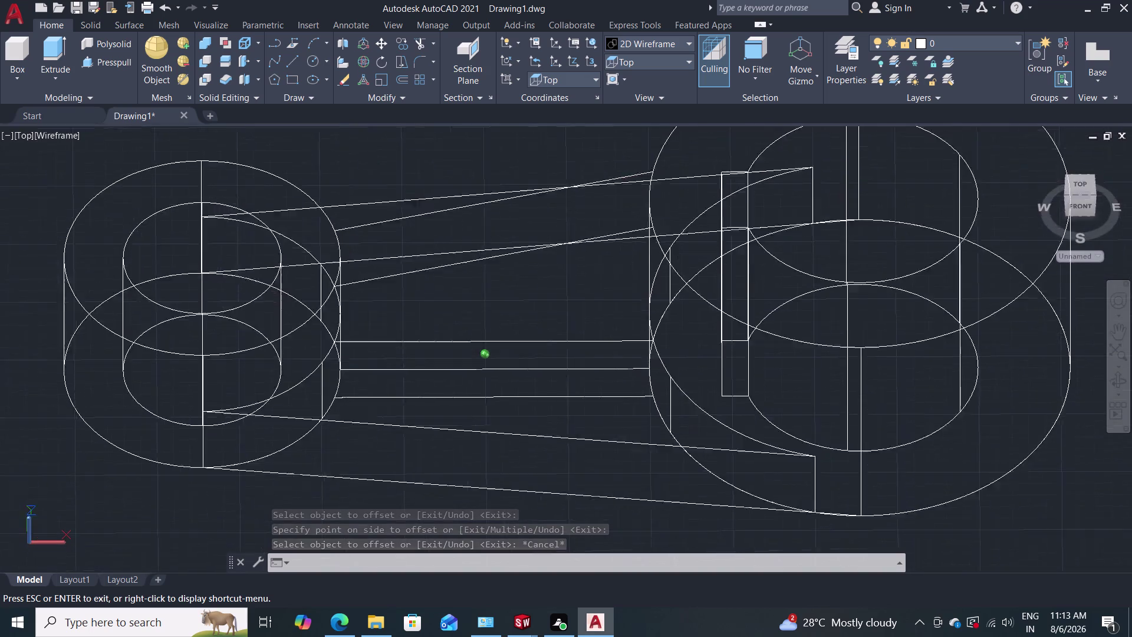
middle_drag(533, 293, 525, 315)
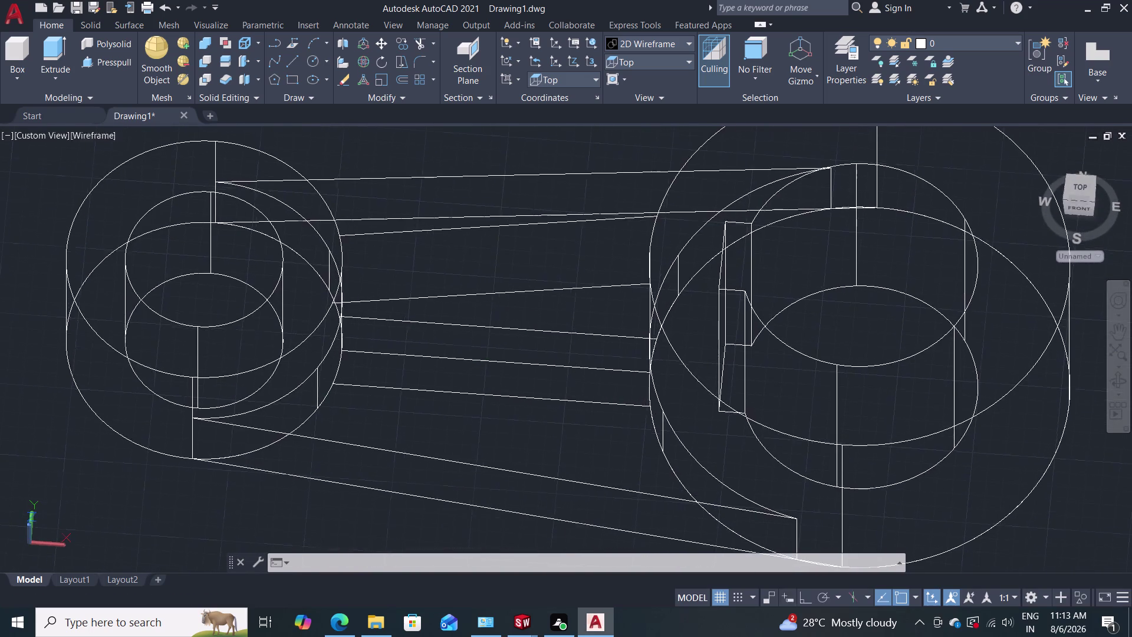
key(Escape)
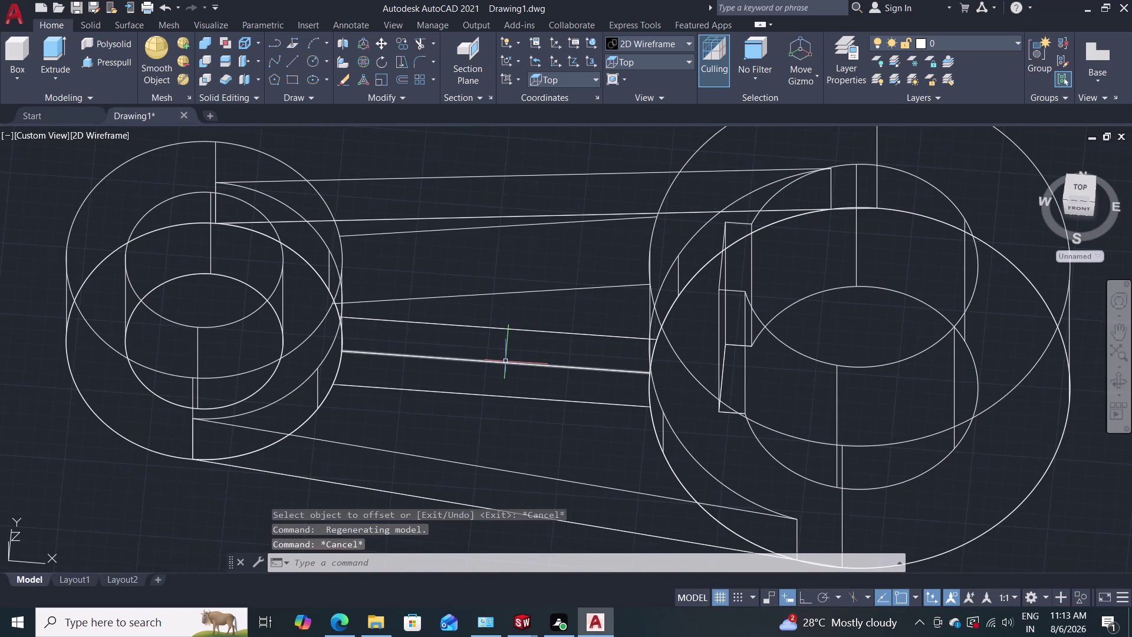
click(505, 362)
key(Delete)
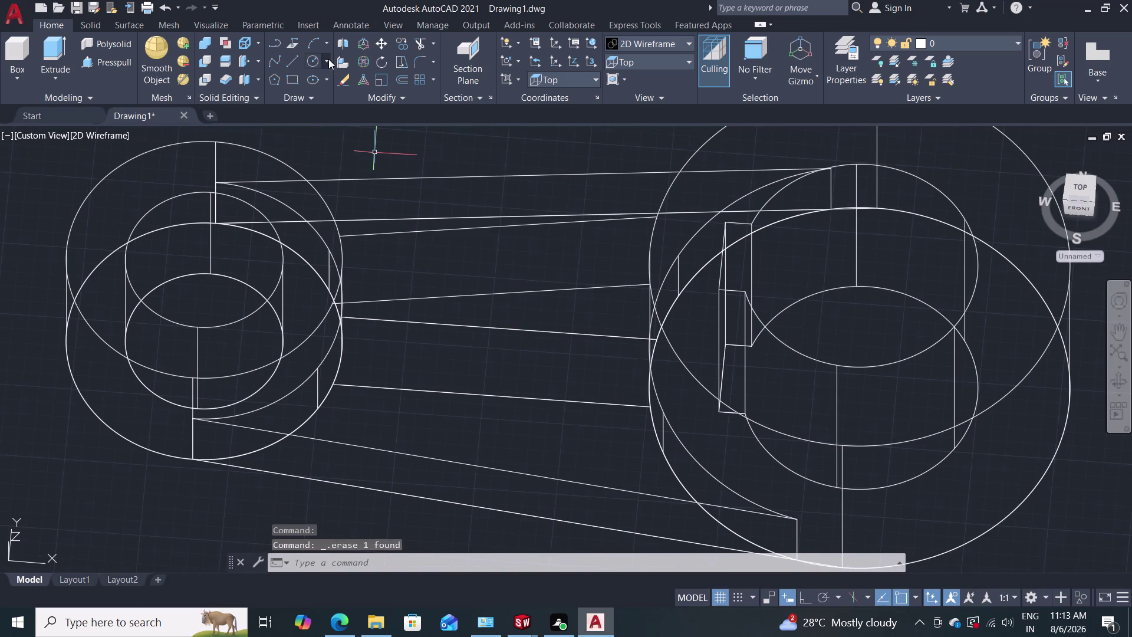
click(100, 64)
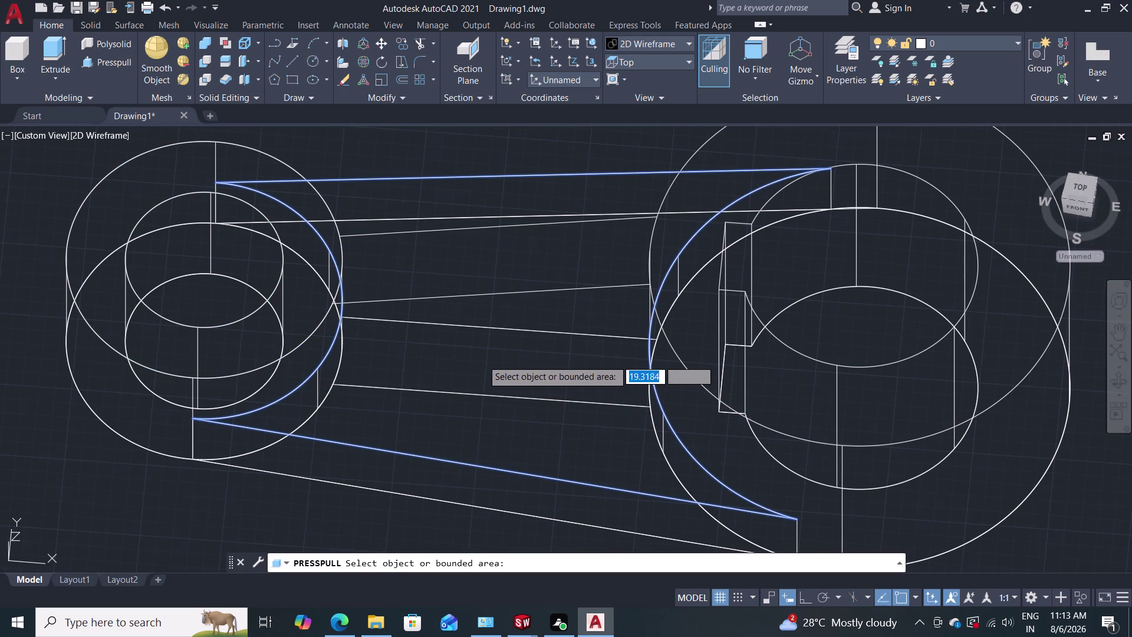
Look down on the lever, pick the area between the bosses, and pull it up into a rib.
middle_drag(493, 356, 501, 304)
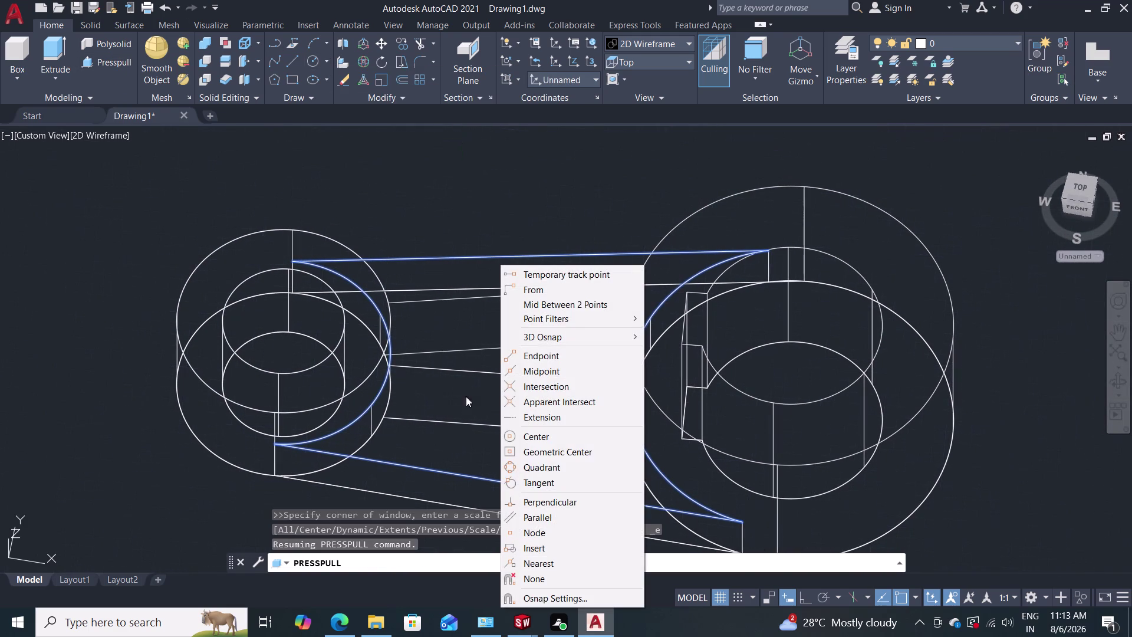
click(533, 198)
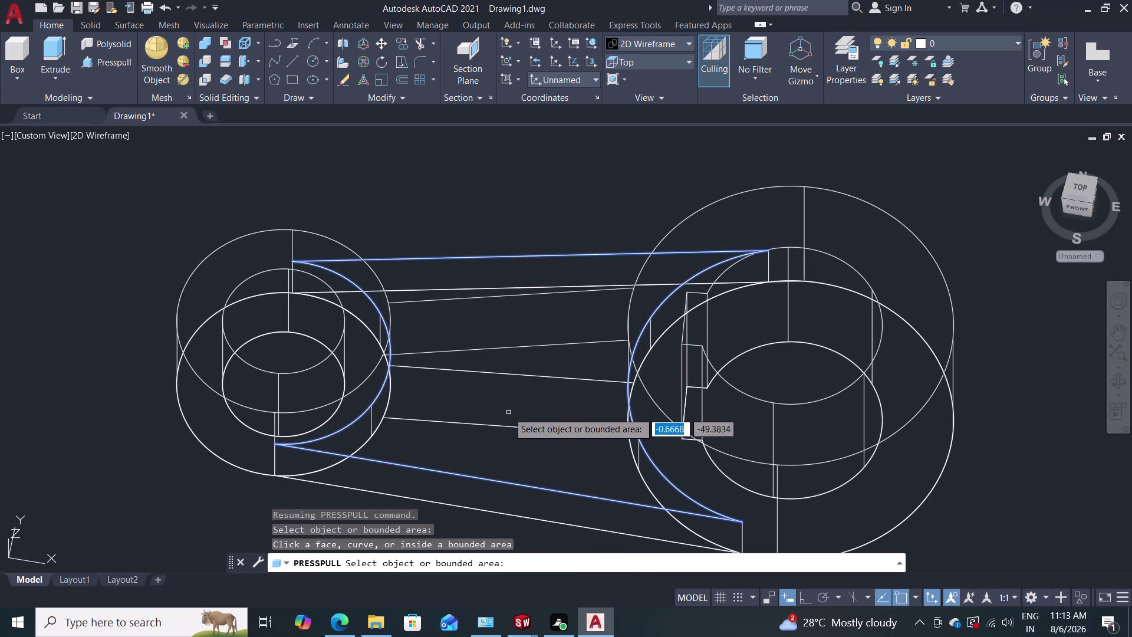
middle_drag(508, 397, 511, 359)
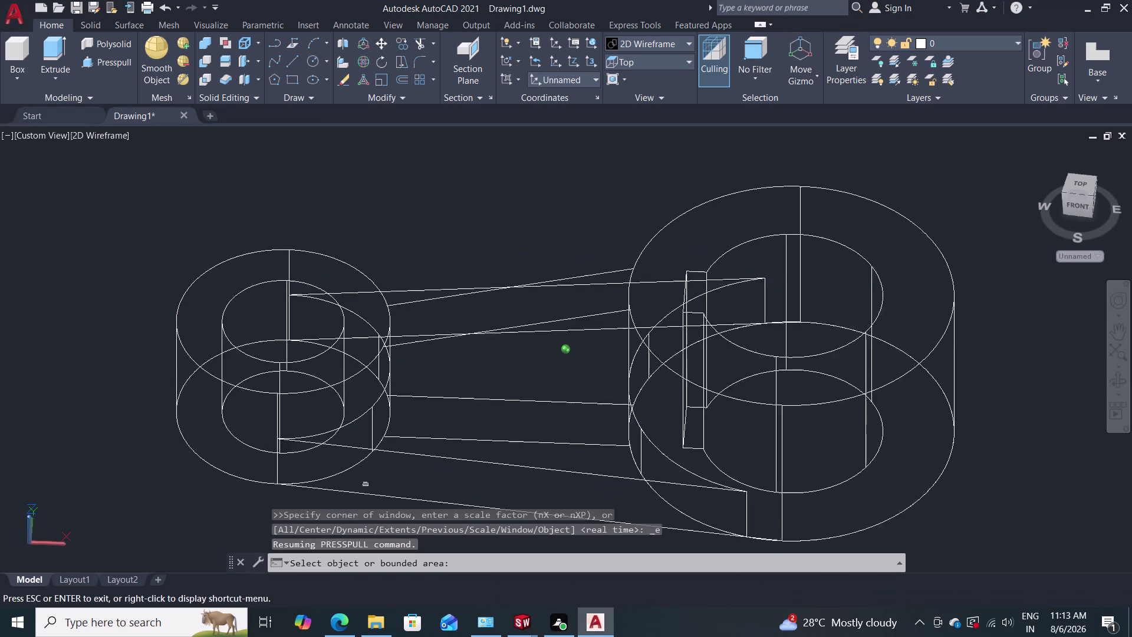
middle_drag(512, 358, 522, 137)
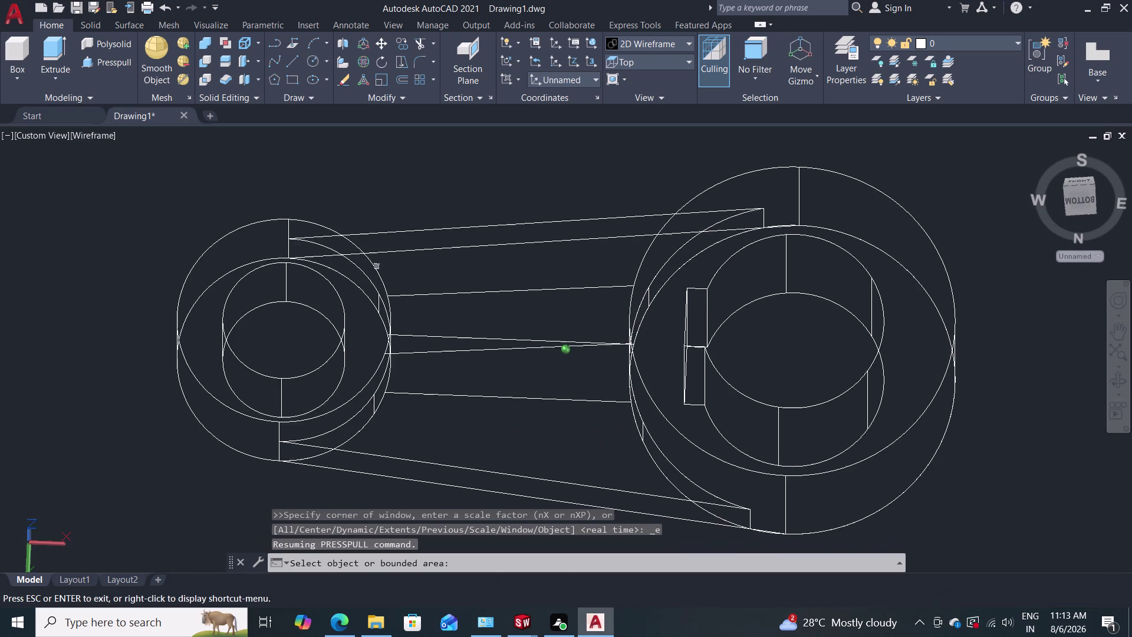
middle_drag(522, 137, 524, 53)
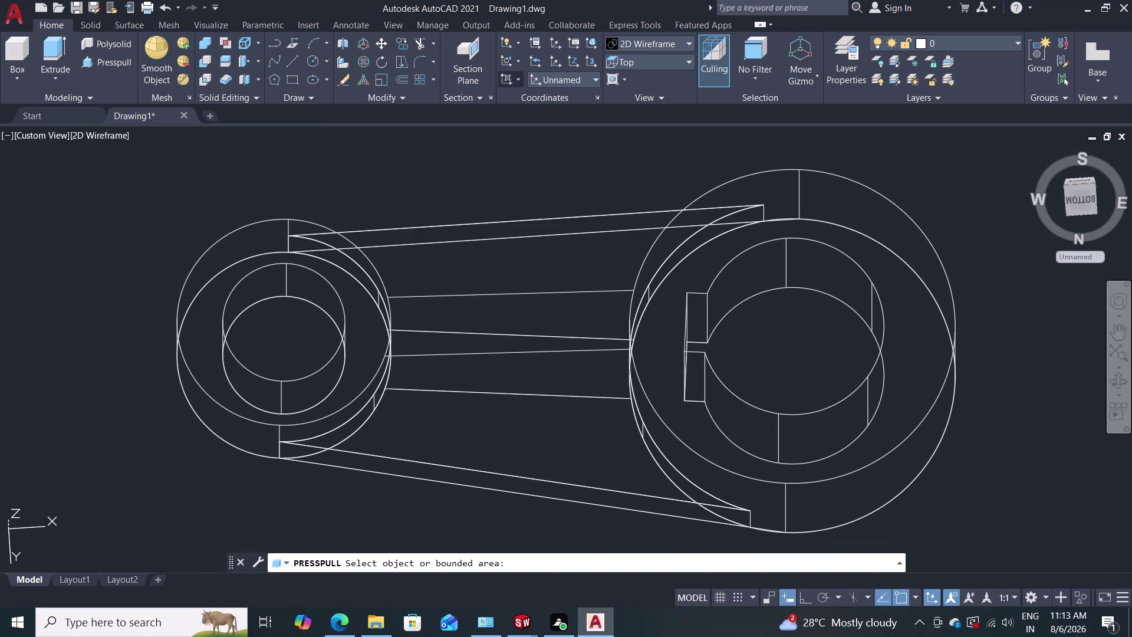
middle_drag(495, 350, 500, 296)
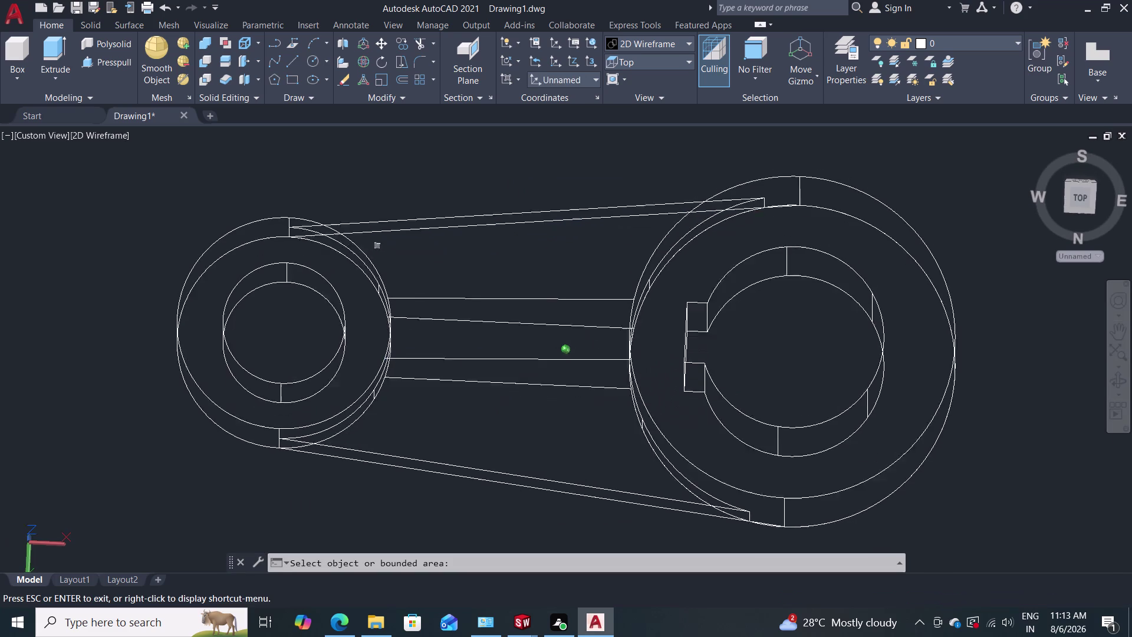
middle_drag(500, 297, 517, 240)
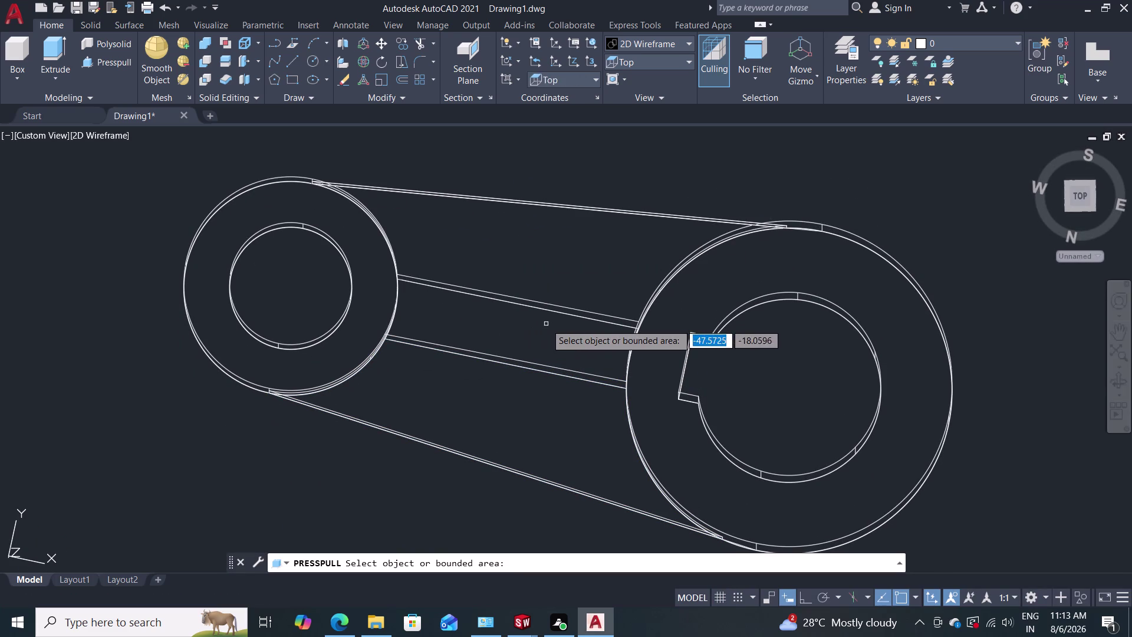
click(573, 335)
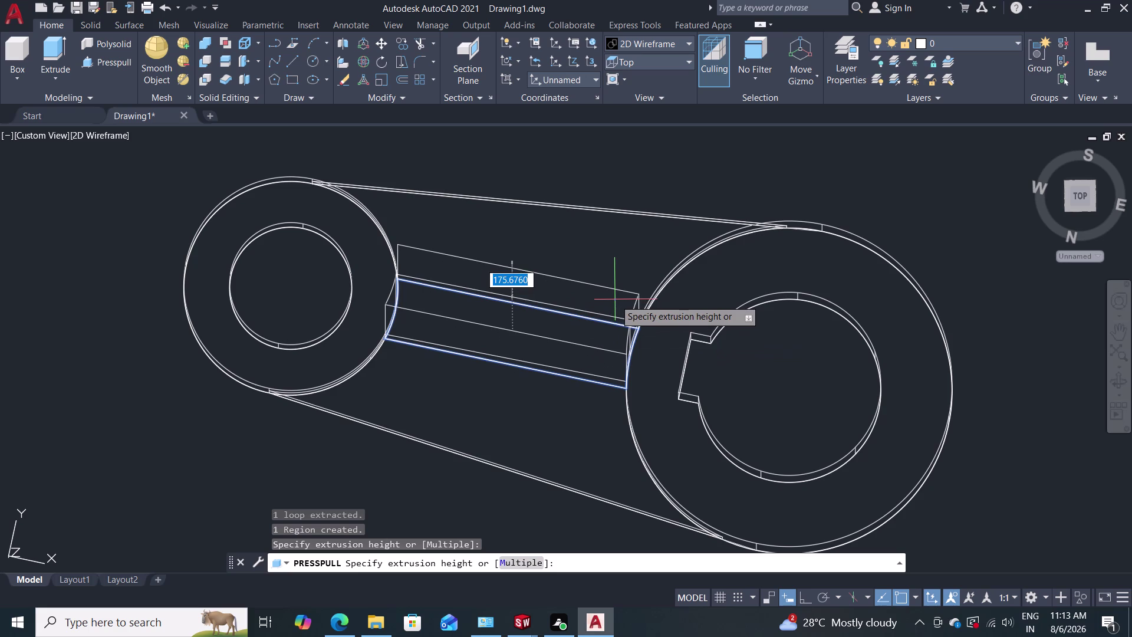
middle_drag(615, 298, 575, 370)
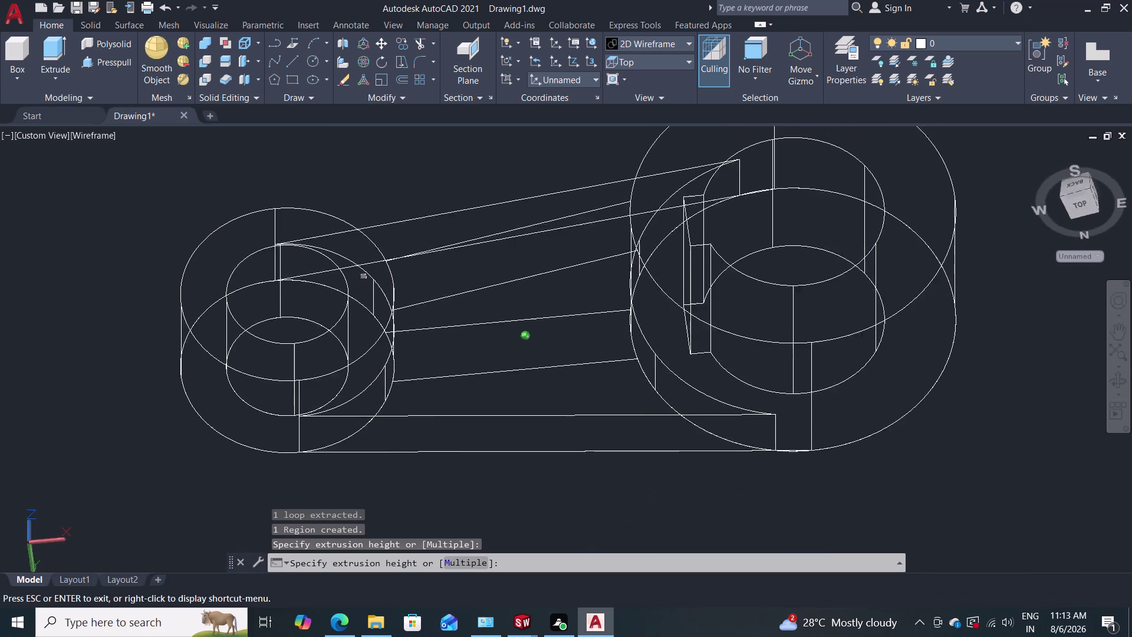
middle_drag(575, 369, 573, 409)
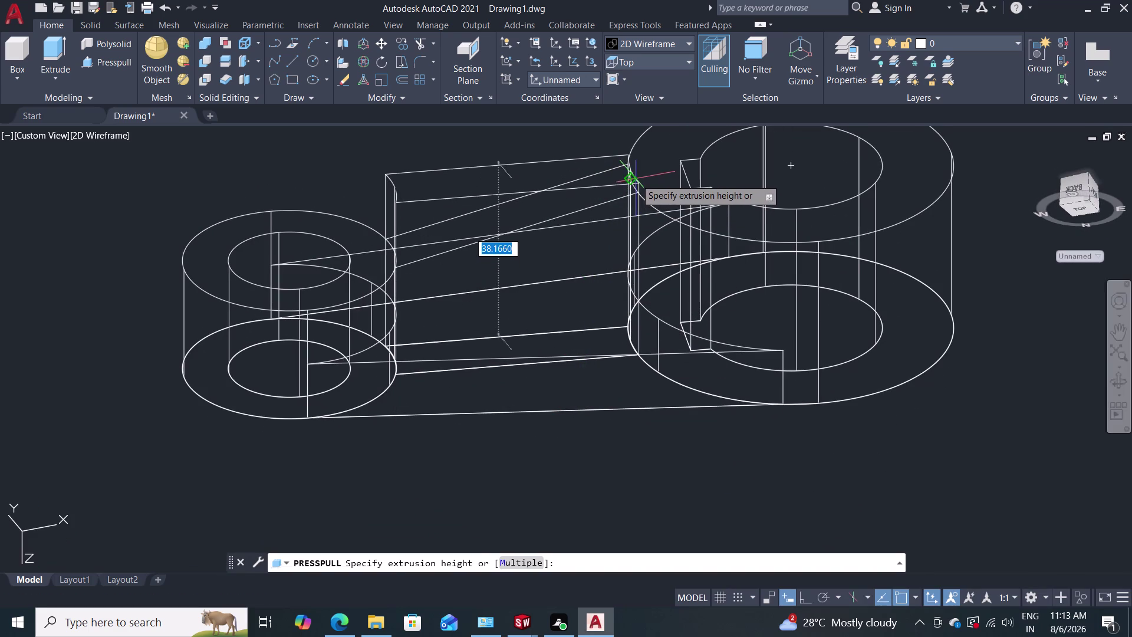
click(635, 178)
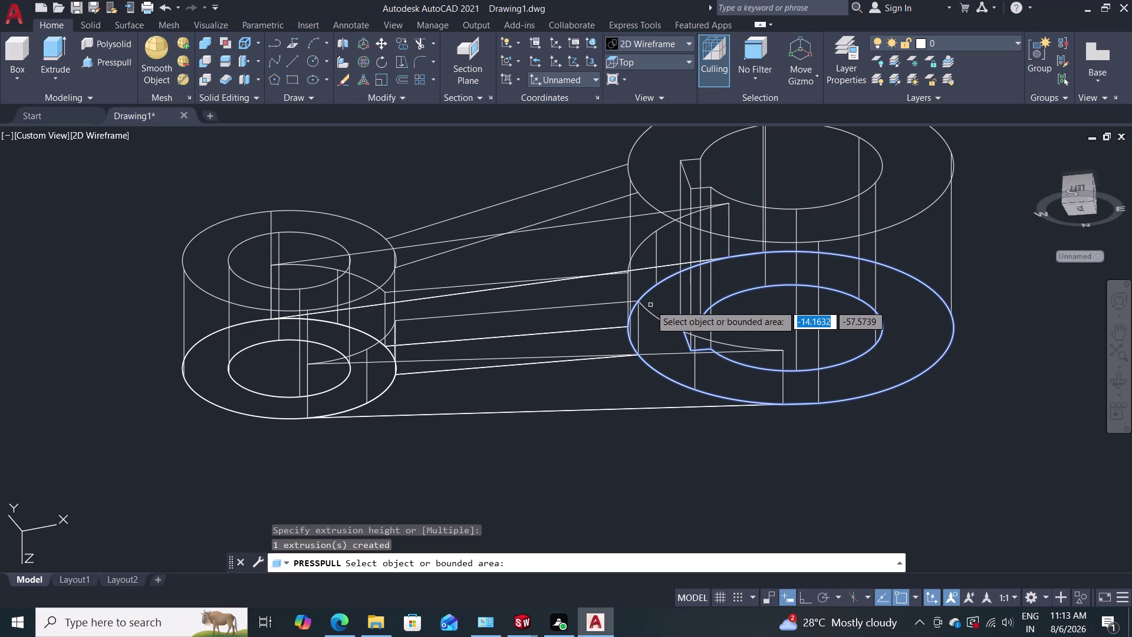
key(Escape)
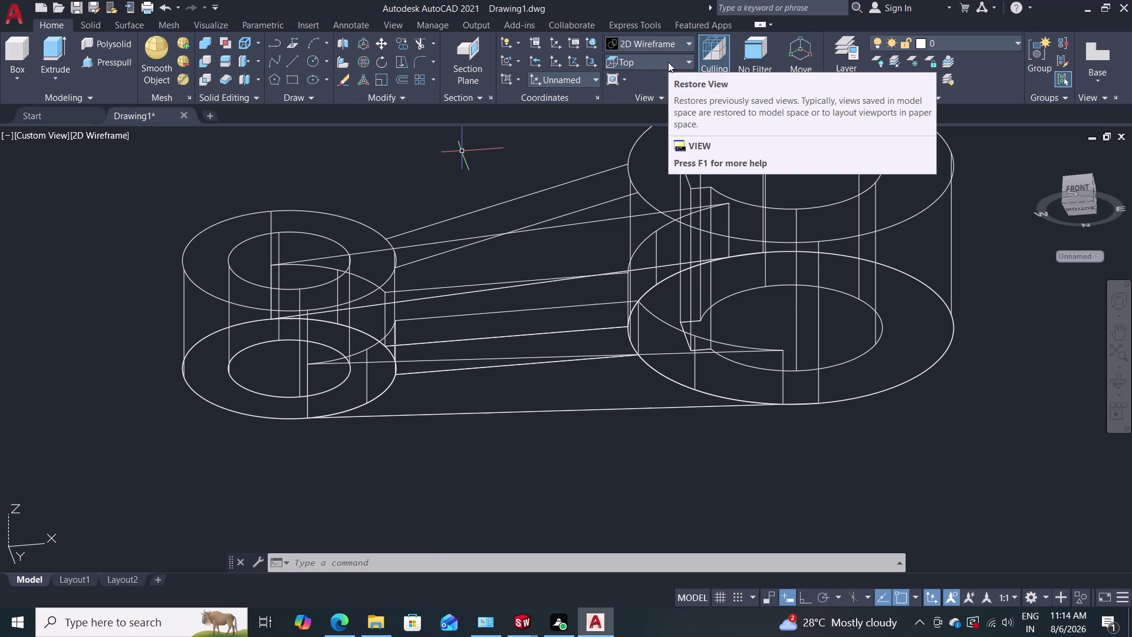
Preview the lever in Shades of Gray, then undo both the shading and the rib extrusion.
click(672, 57)
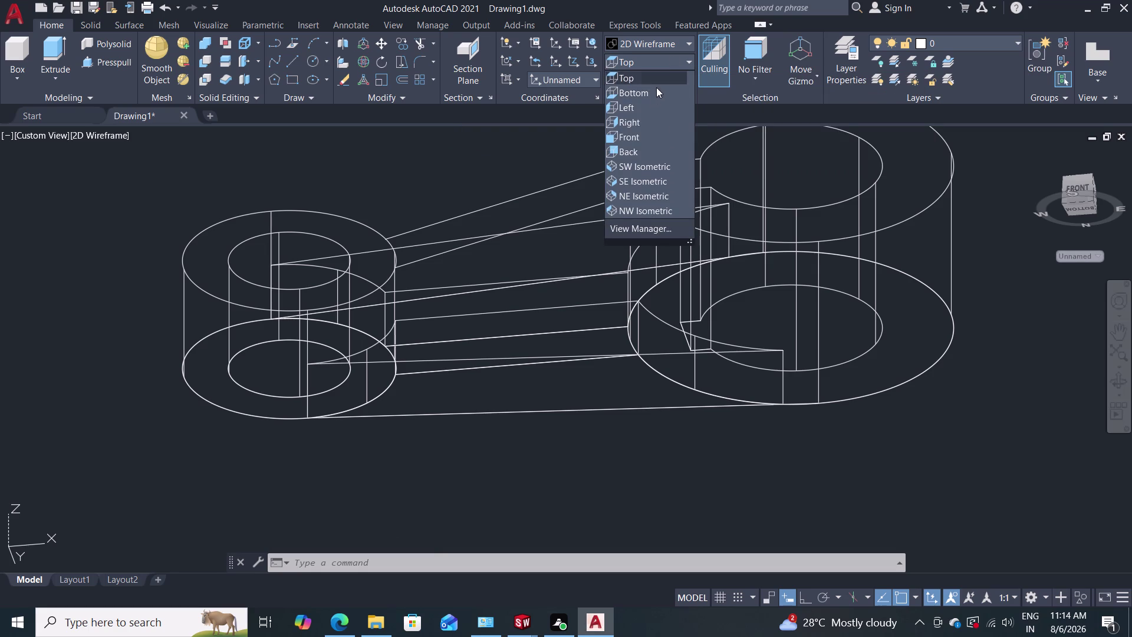
click(658, 46)
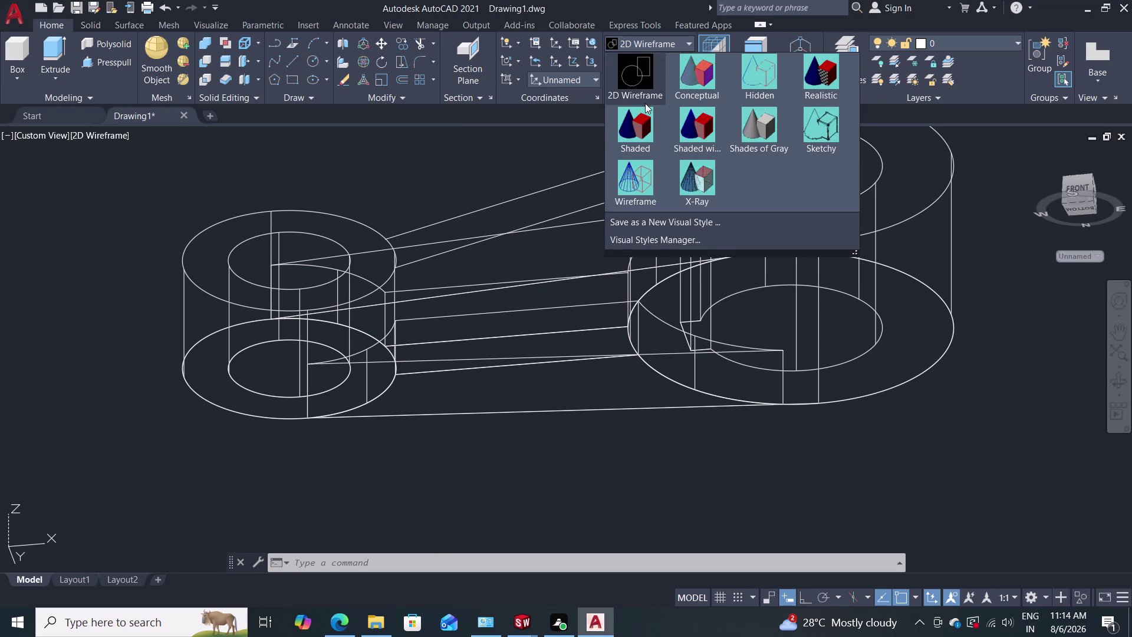
click(757, 128)
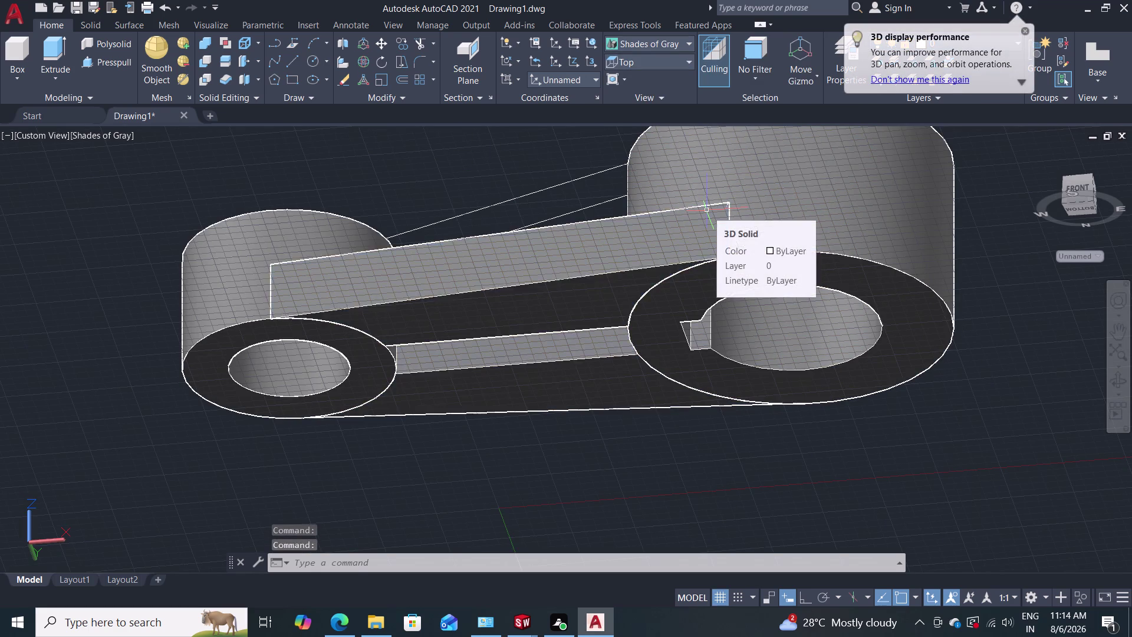
key(ctrl+z)
key(ctrl+z)
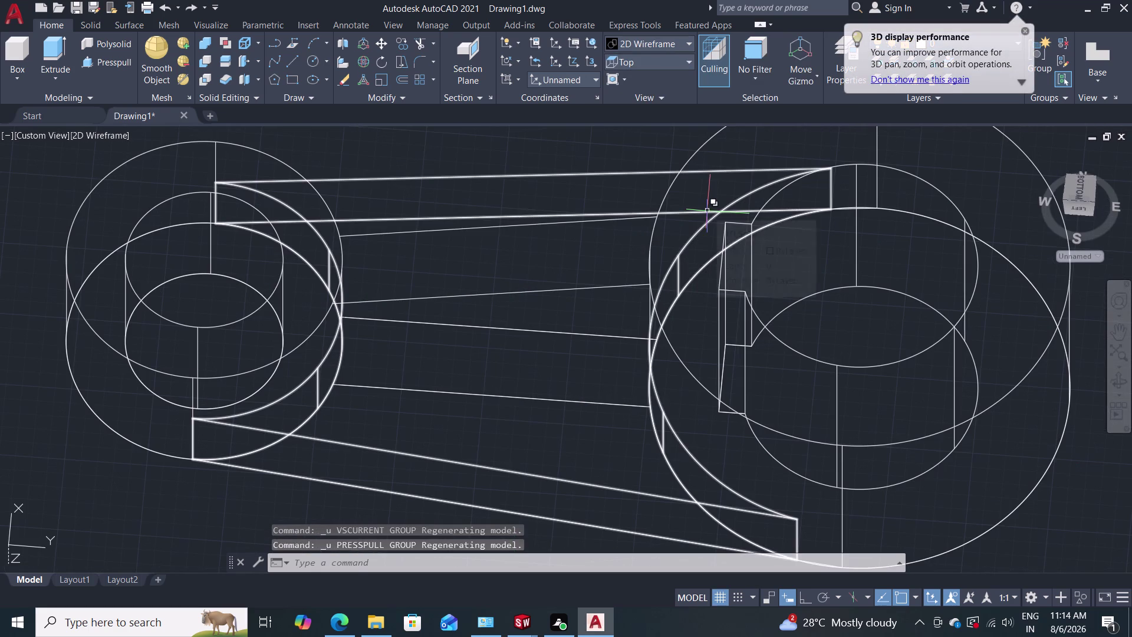
Press-pull the area between the bosses again, creating one extrusion, and end the command.
middle_click(593, 287)
middle_drag(594, 282, 594, 257)
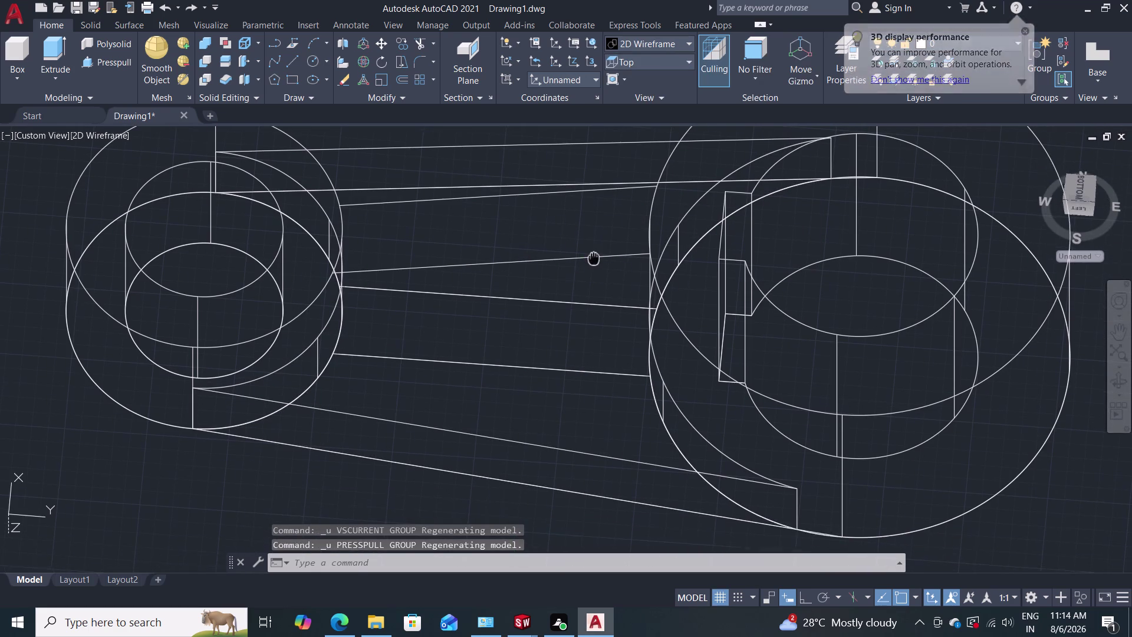
middle_drag(594, 257, 580, 287)
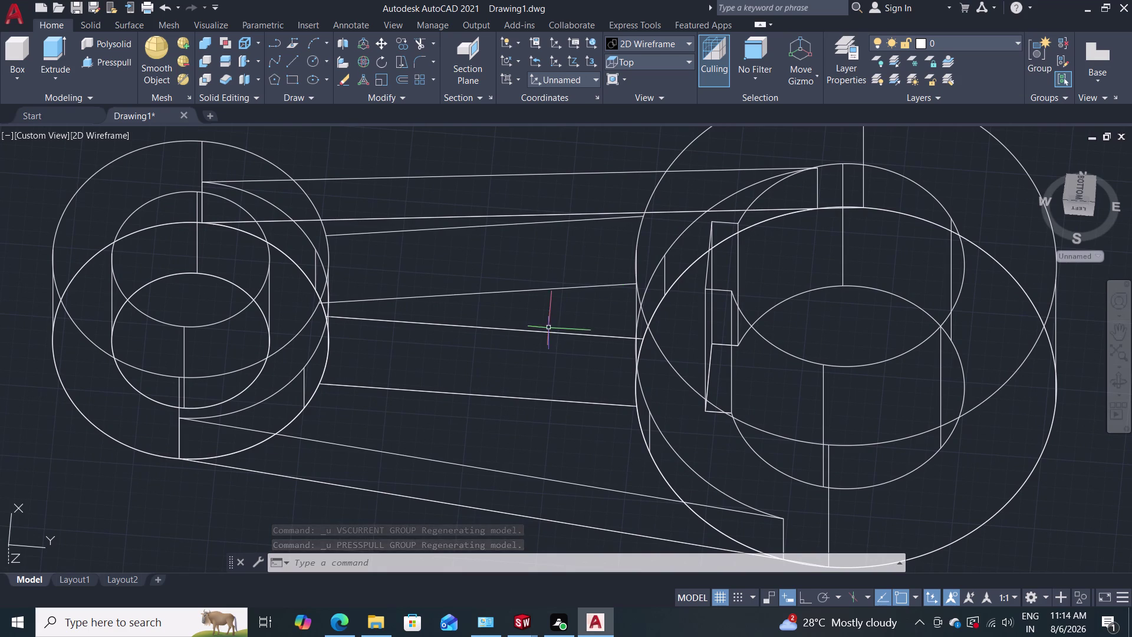
middle_drag(560, 307, 593, 310)
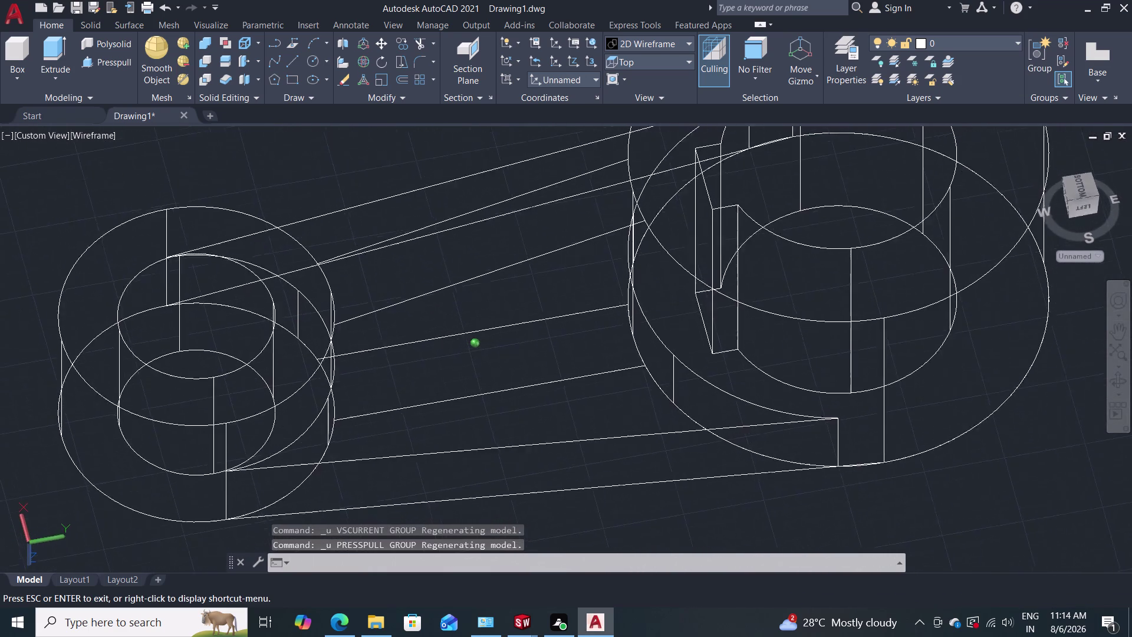
middle_drag(593, 310, 581, 323)
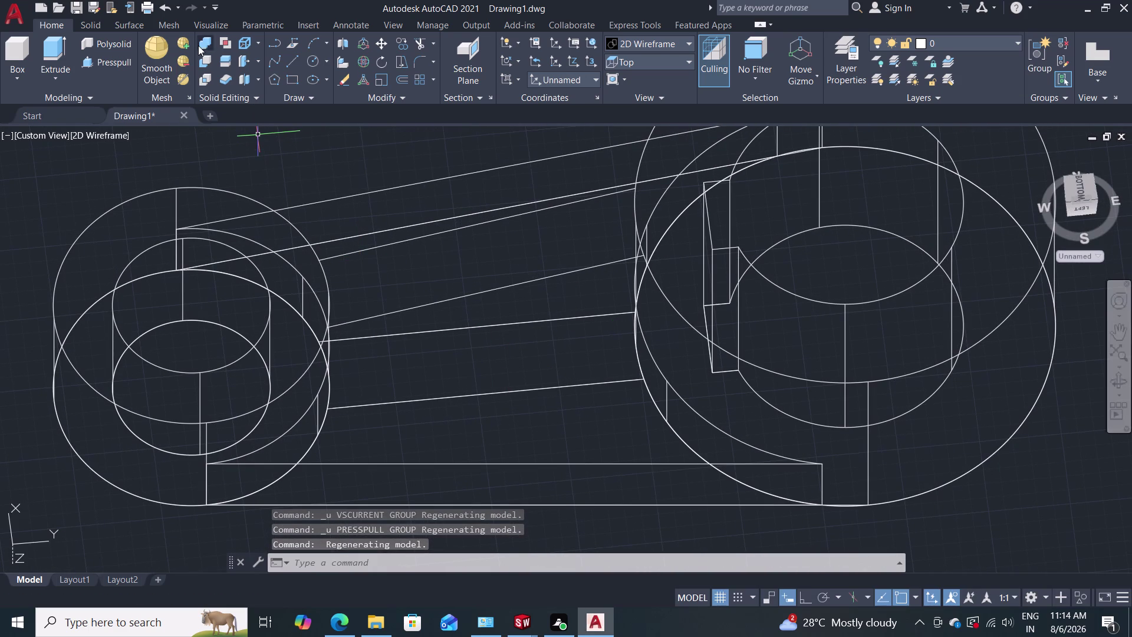
click(110, 64)
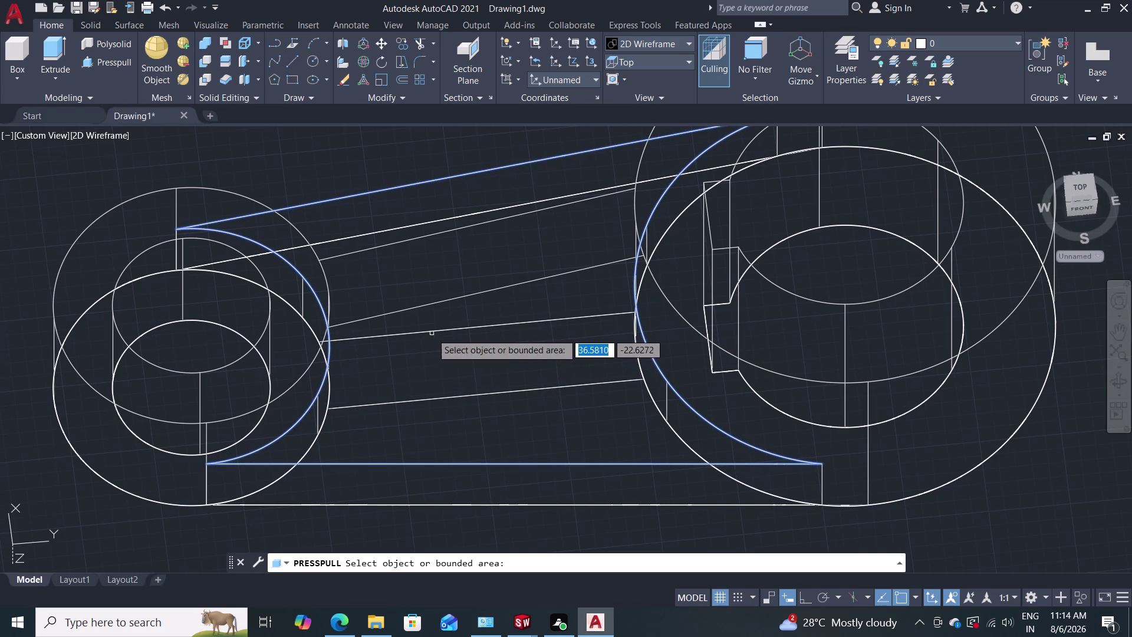
click(416, 365)
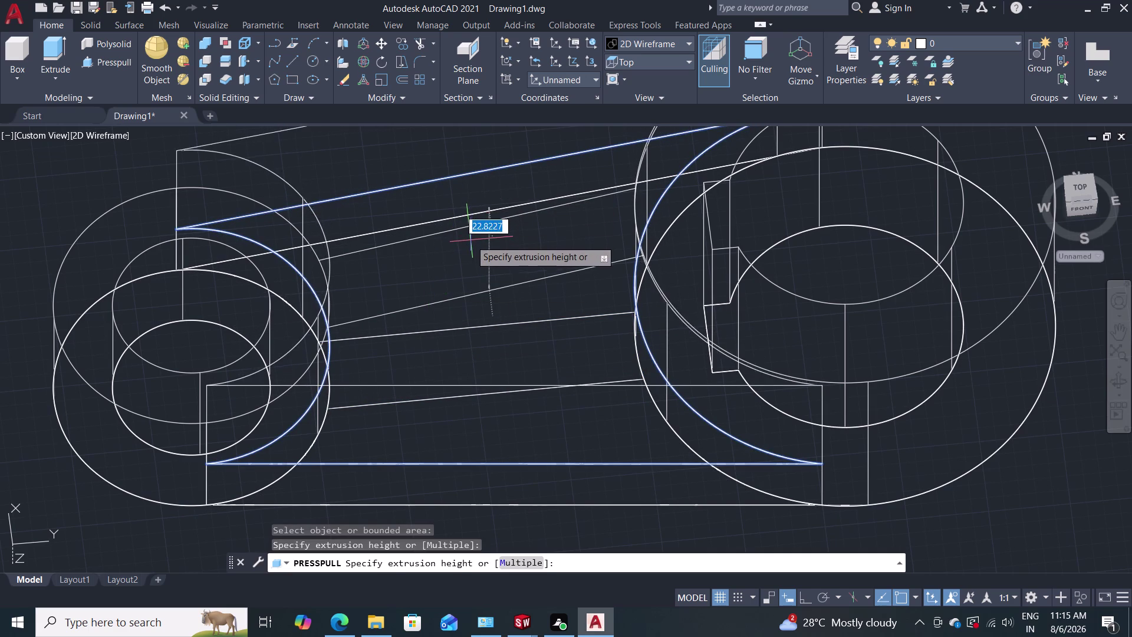
key(Escape)
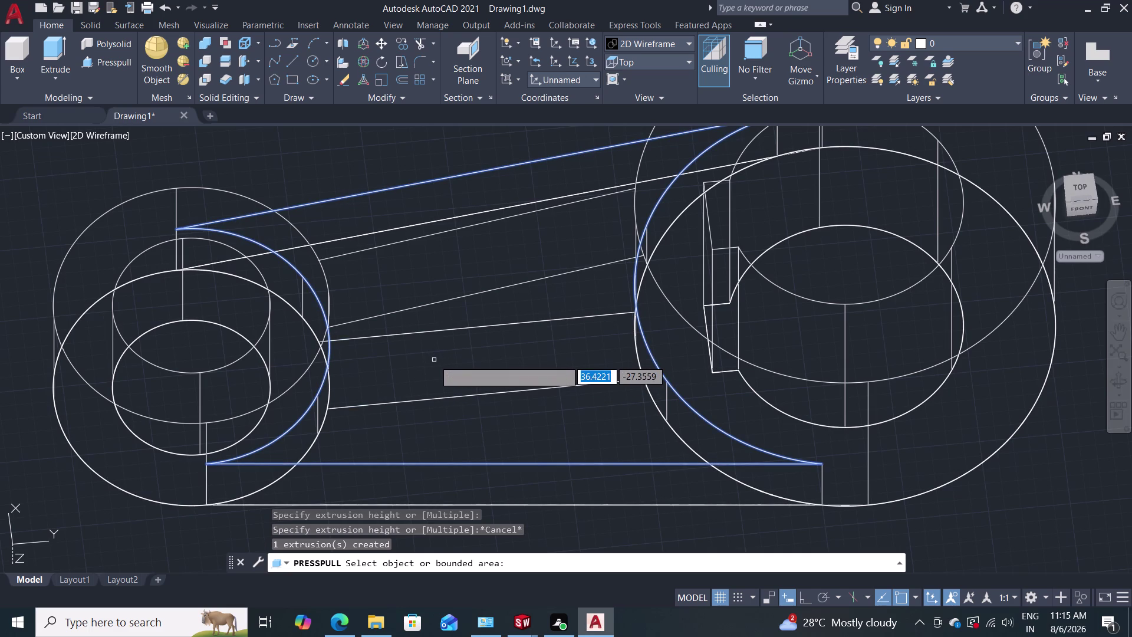
key(Escape)
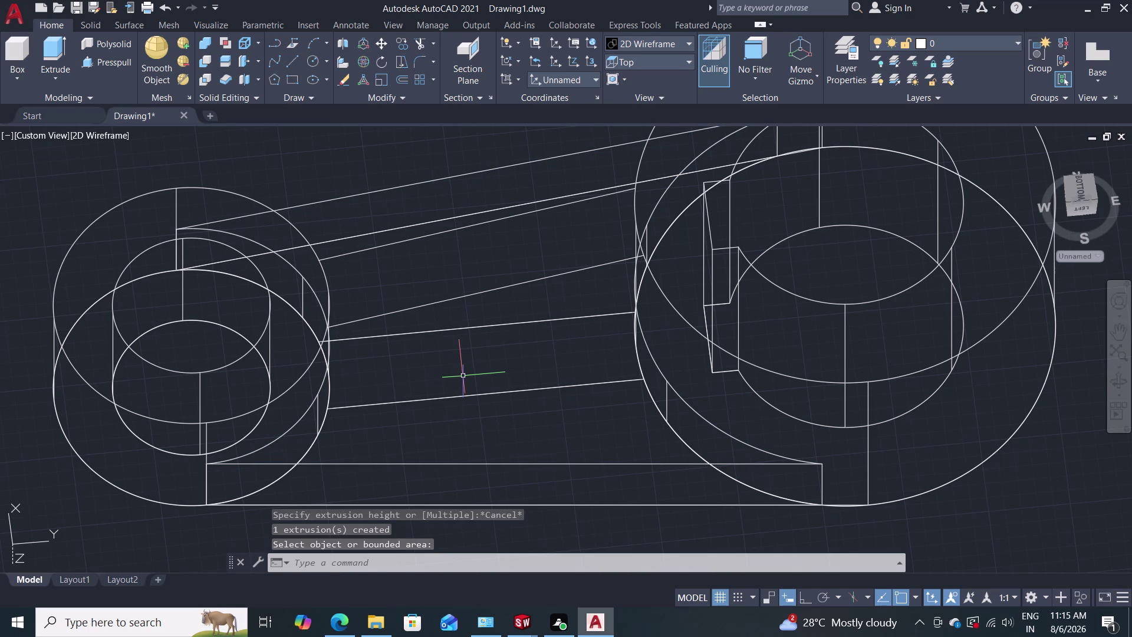
middle_drag(463, 375, 476, 337)
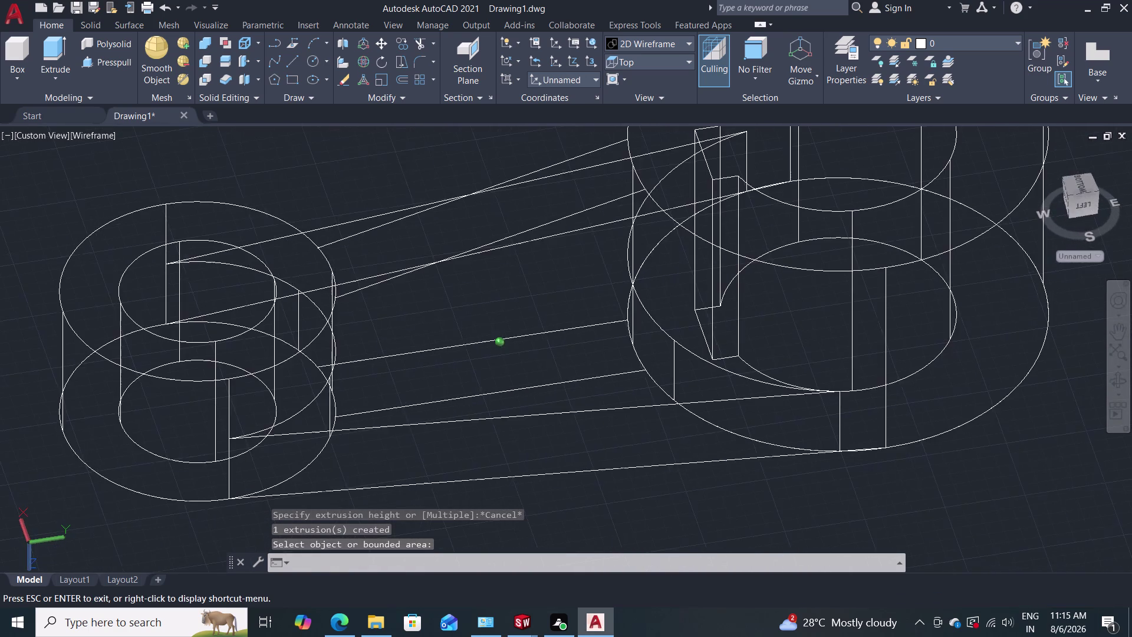
middle_drag(476, 336, 500, 163)
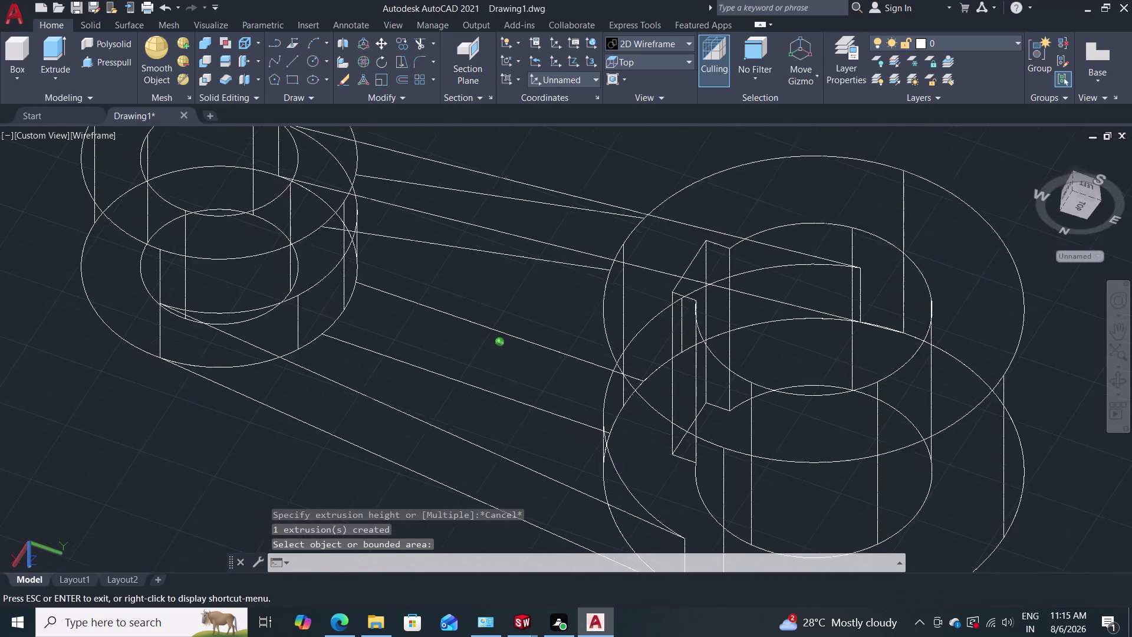
middle_drag(500, 163, 511, 147)
middle_click(511, 148)
middle_drag(483, 216, 504, 167)
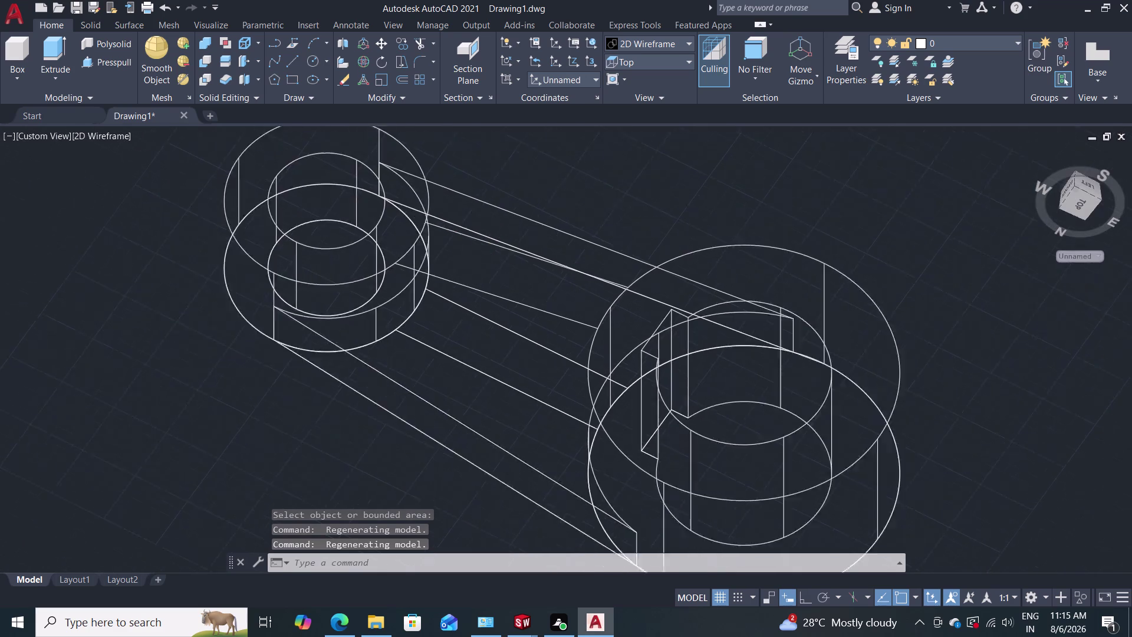
middle_drag(503, 168, 505, 167)
middle_drag(493, 251, 526, 200)
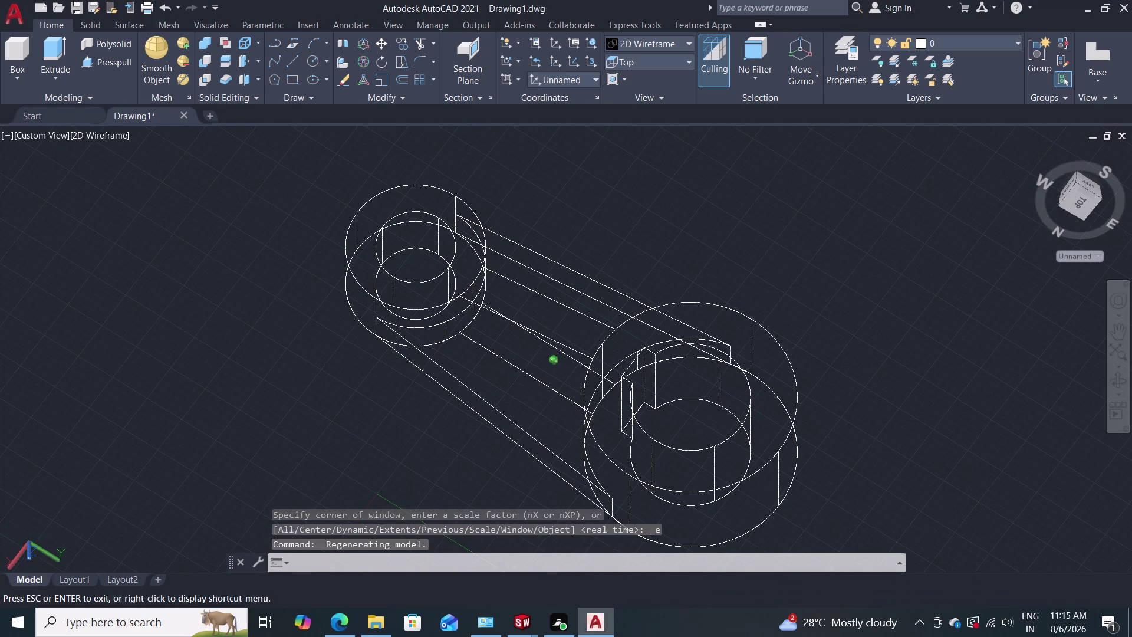
middle_drag(521, 241, 543, 203)
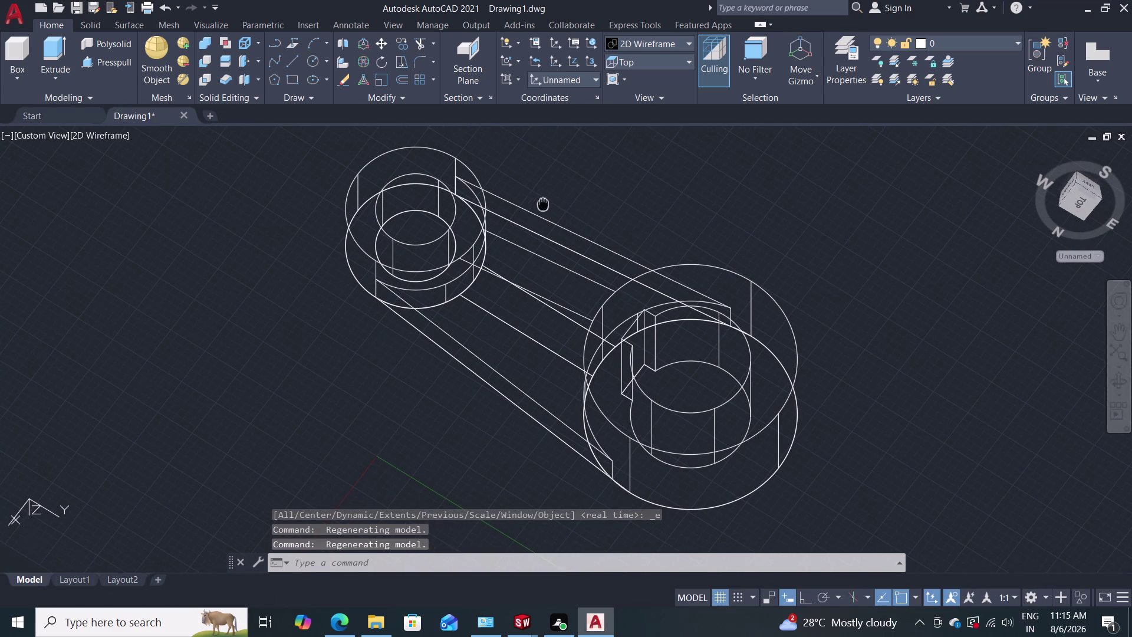
middle_drag(543, 203, 542, 203)
middle_drag(543, 203, 511, 283)
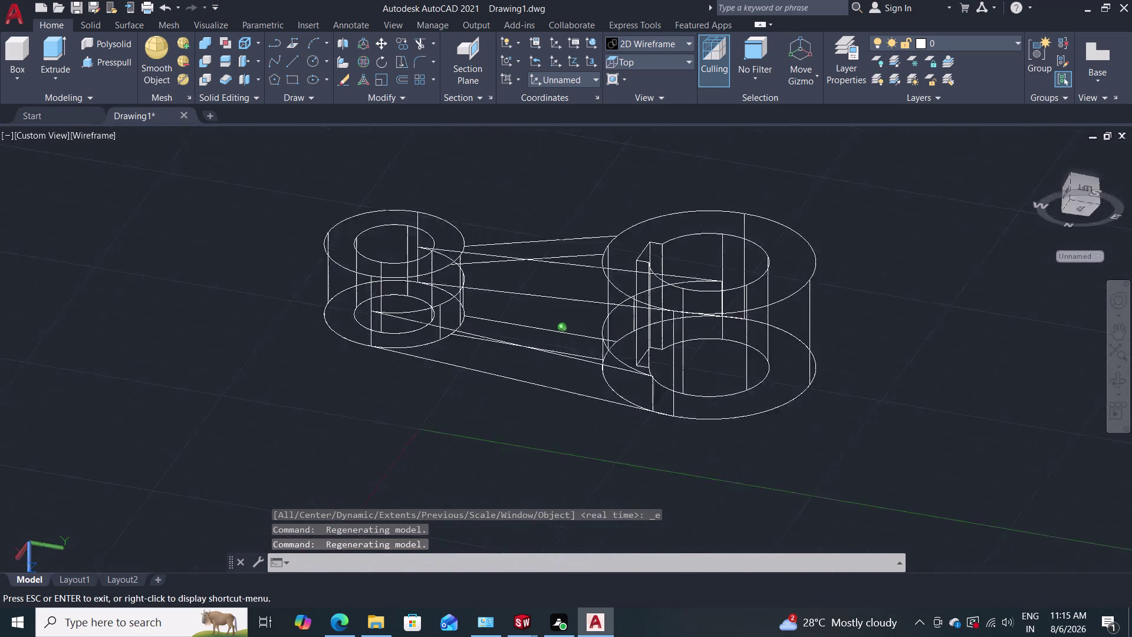
middle_drag(511, 283, 477, 428)
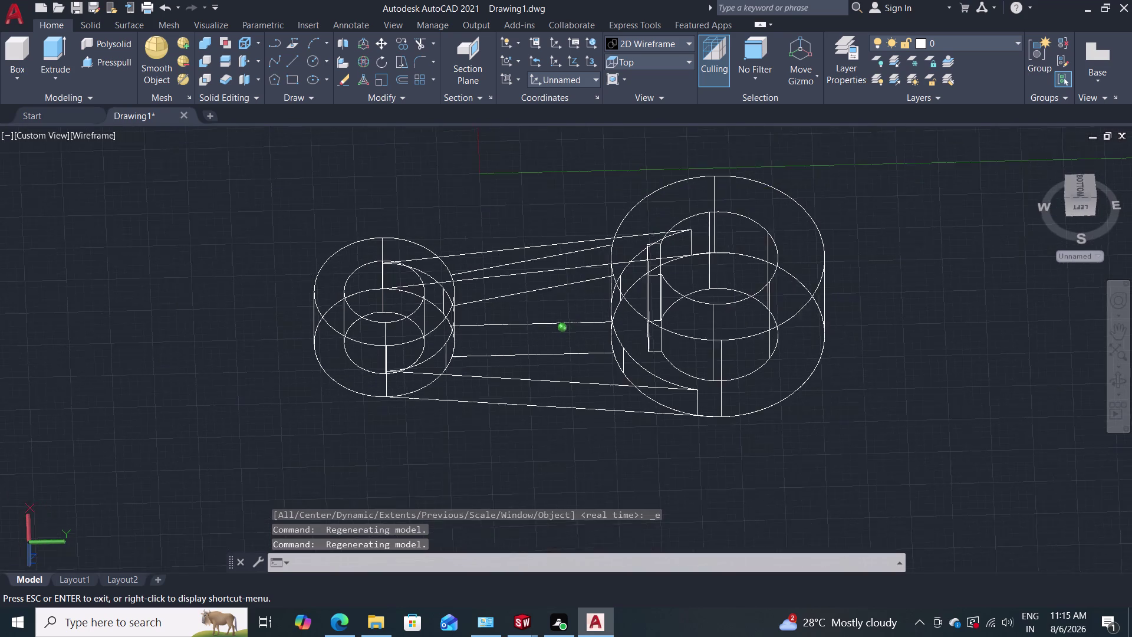
middle_drag(477, 428, 477, 431)
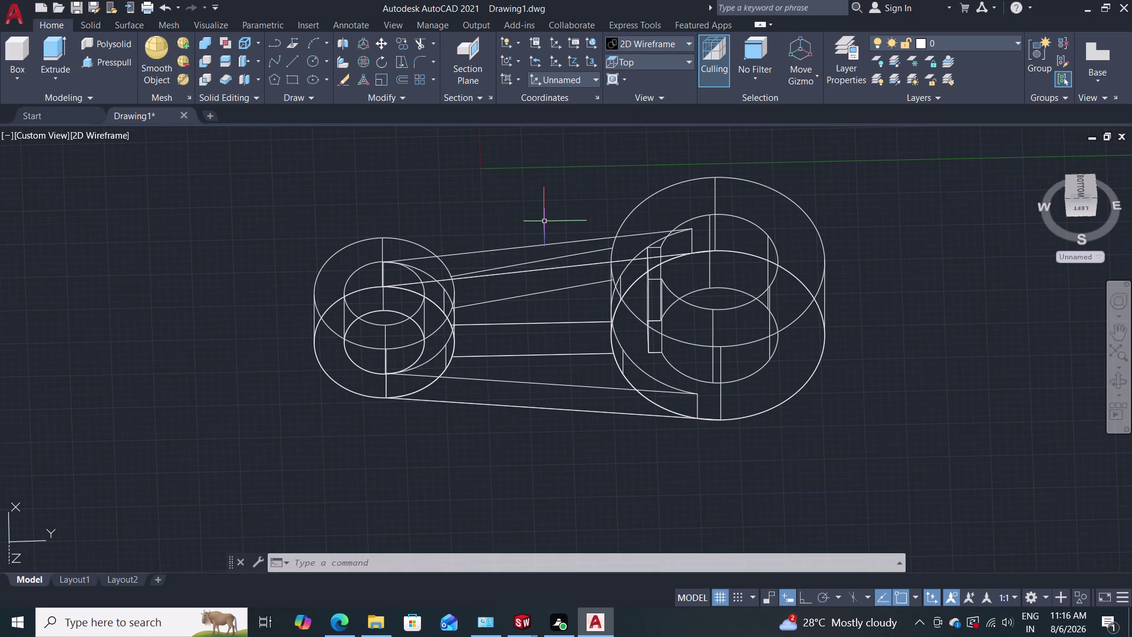
middle_drag(561, 207, 534, 251)
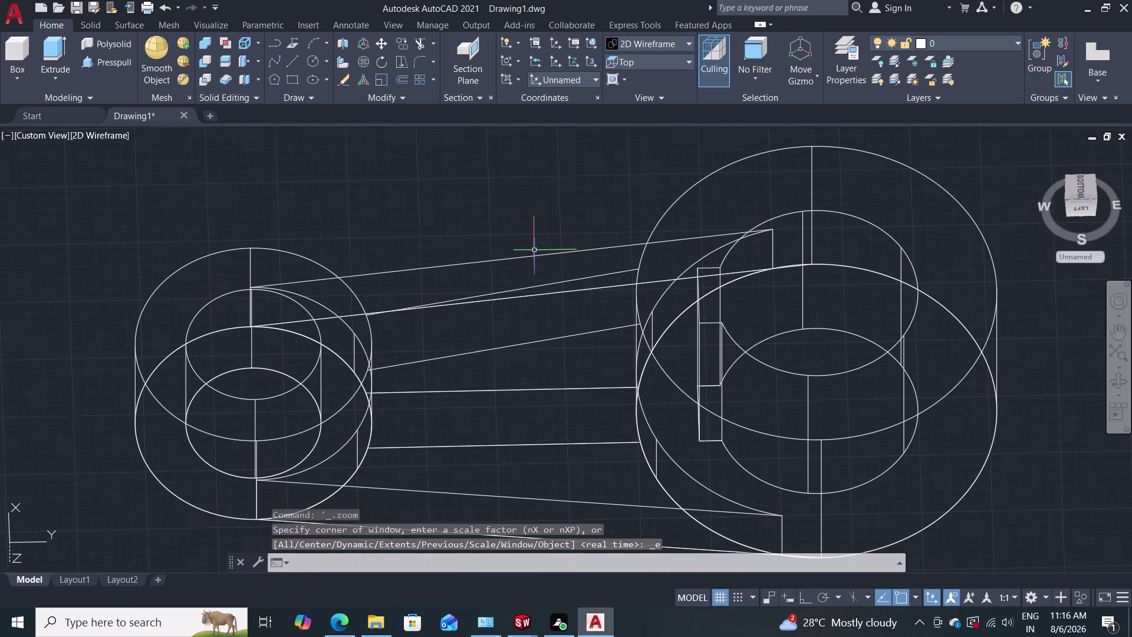
middle_drag(550, 195, 536, 179)
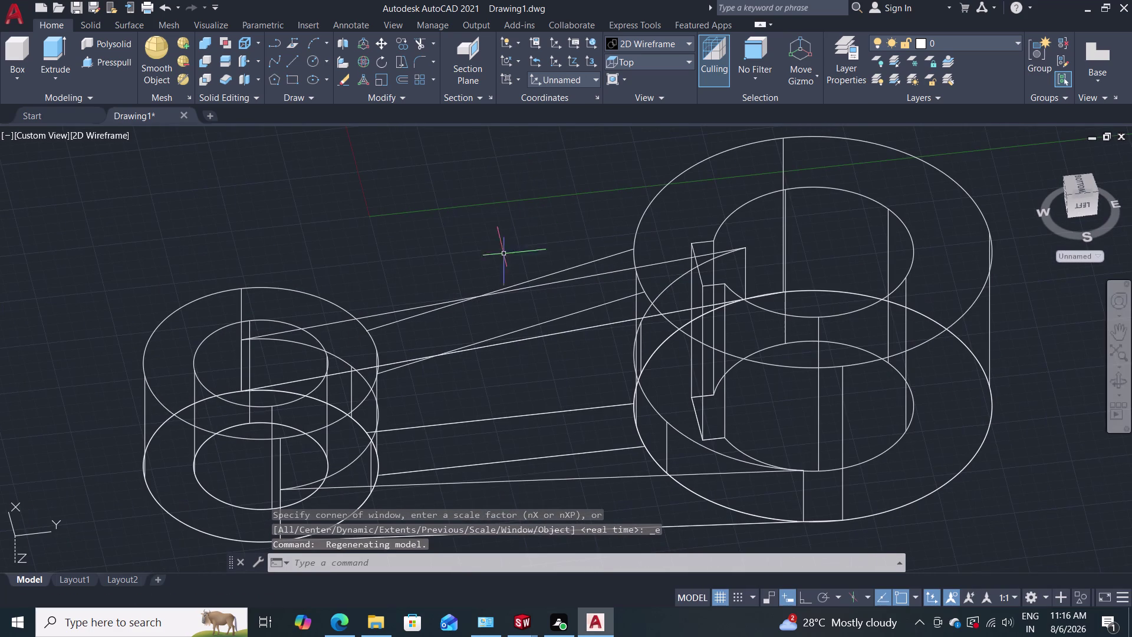
middle_drag(499, 280, 507, 204)
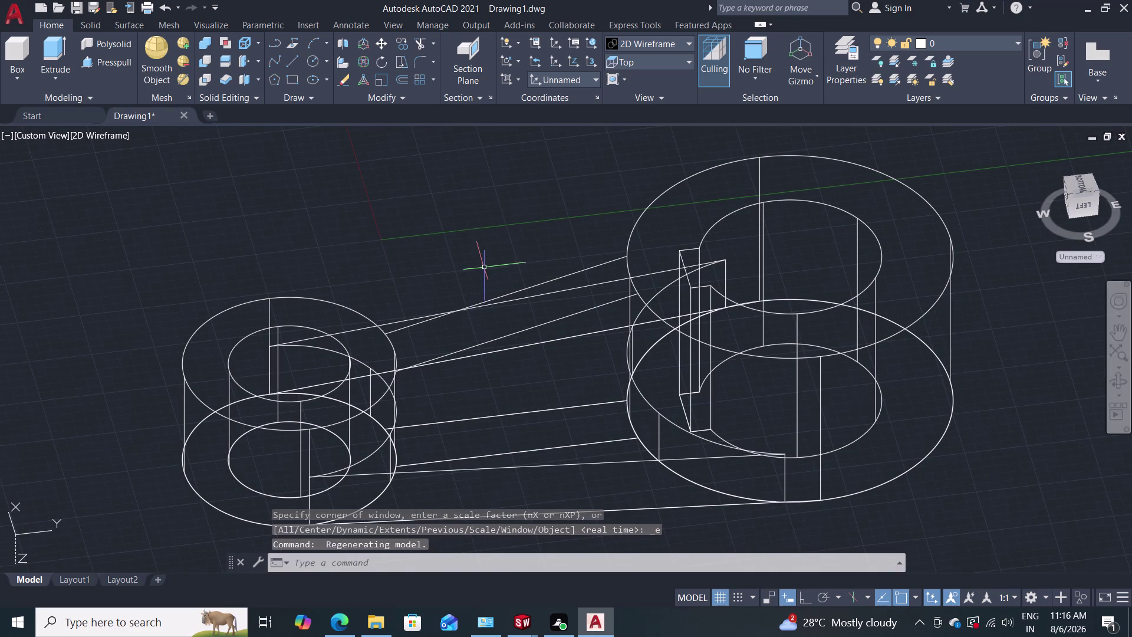
middle_drag(493, 235, 499, 200)
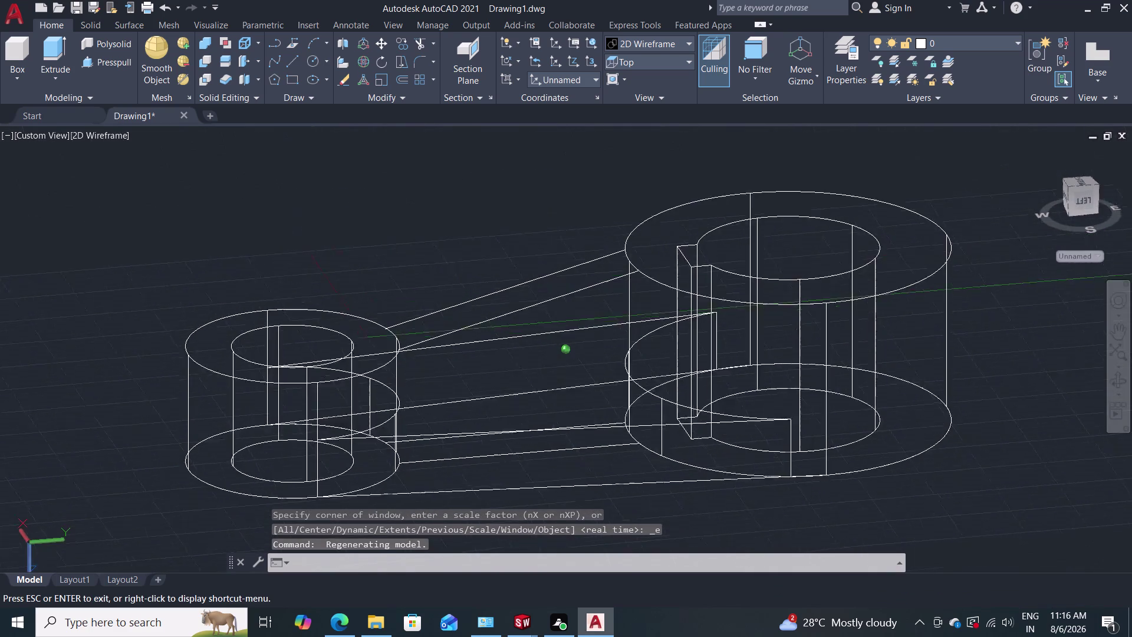
middle_drag(499, 201, 486, 153)
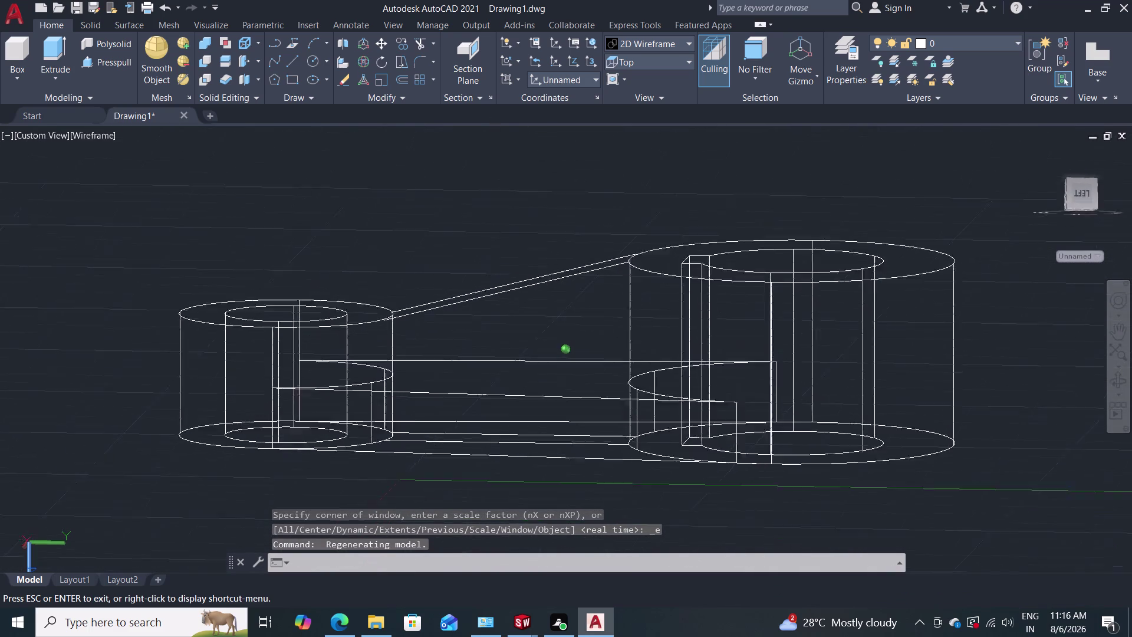
middle_drag(485, 153, 465, 325)
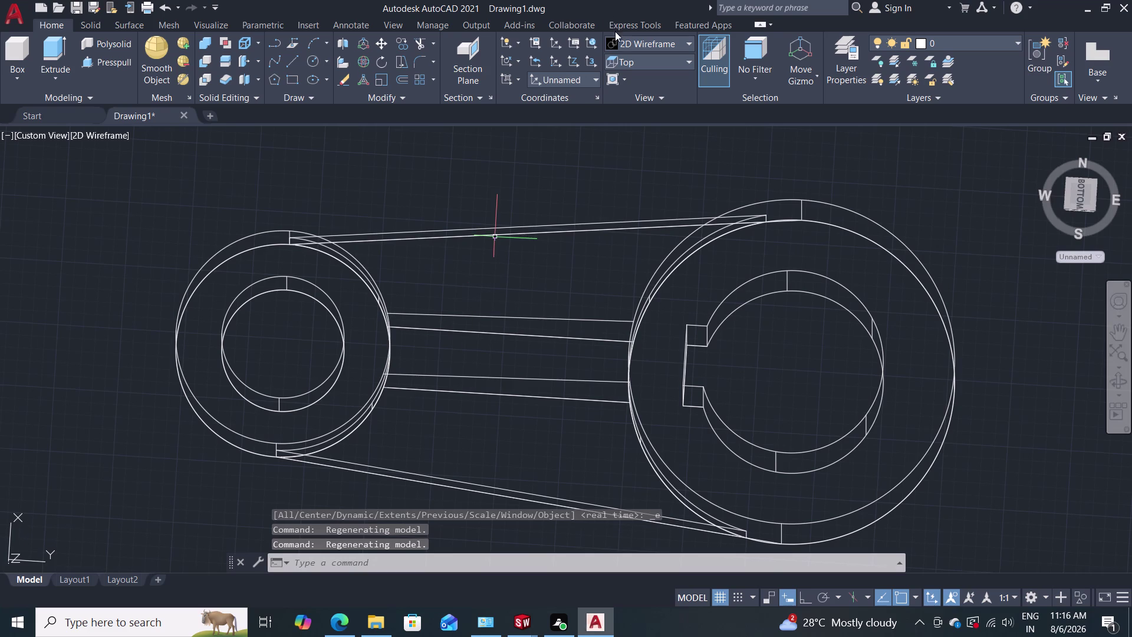
Switch to the Top view and cancel the started Presspull command.
click(632, 57)
click(633, 79)
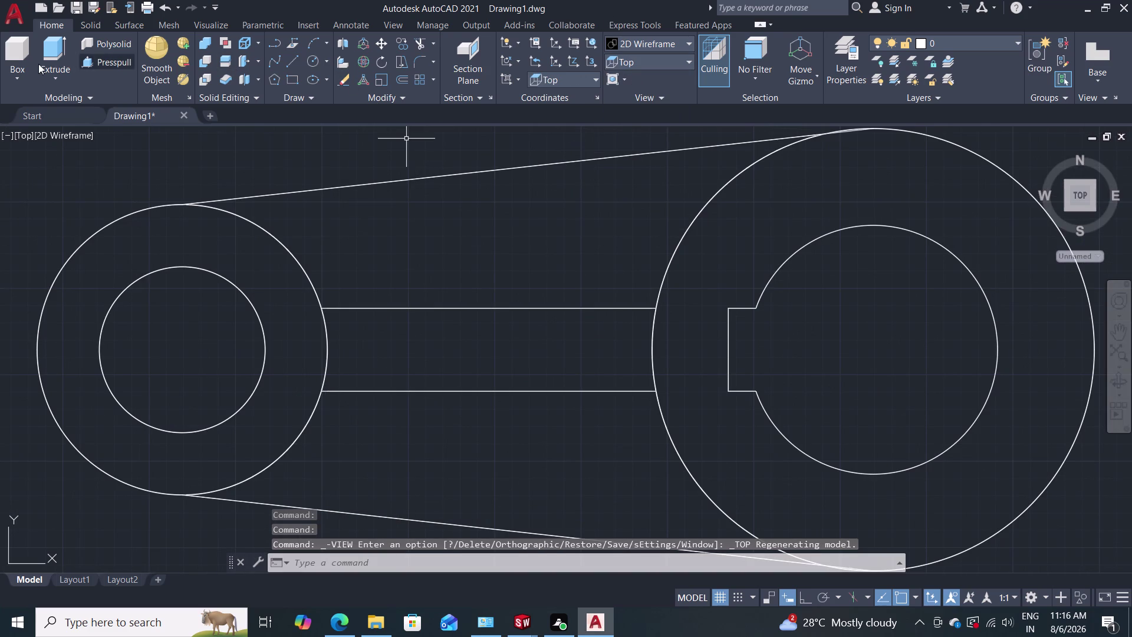
click(85, 60)
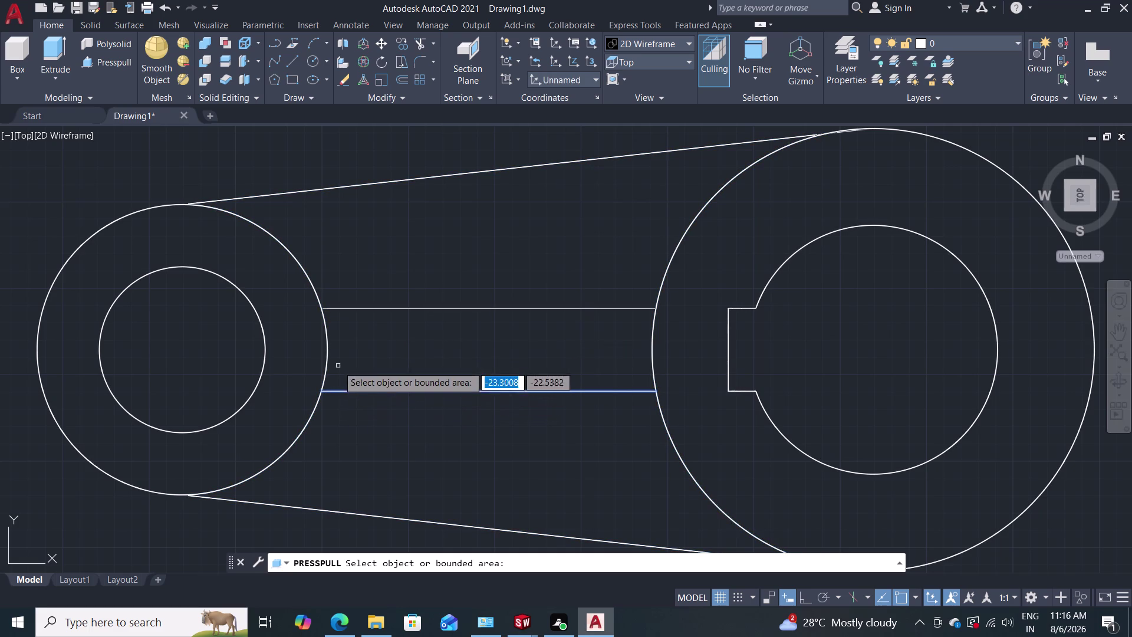
key(Escape)
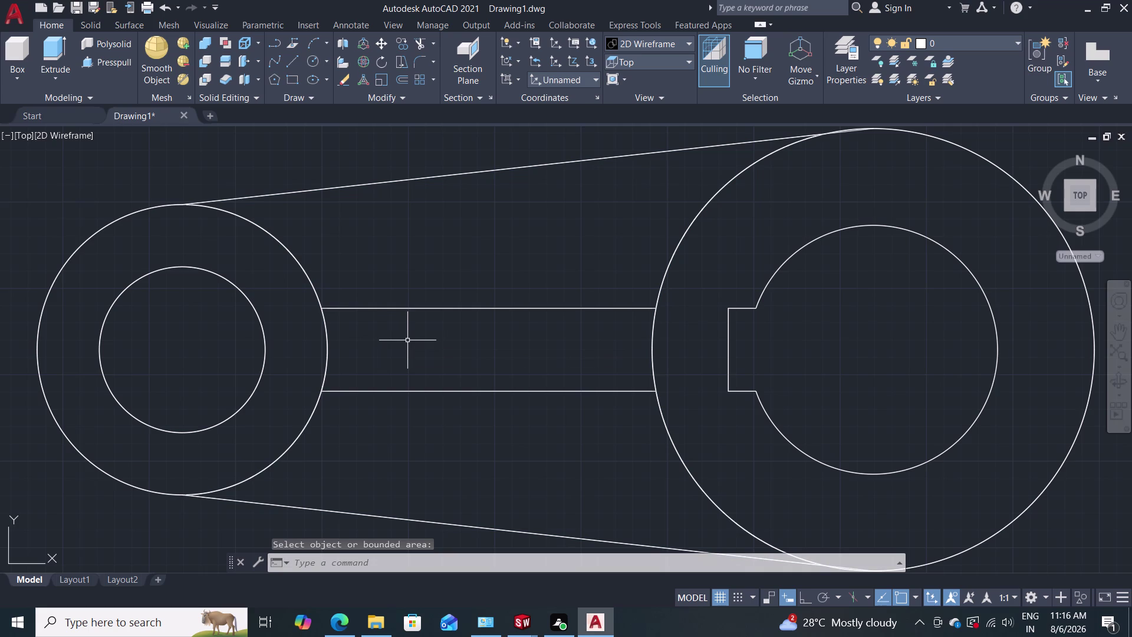
Select both long arm edges via selection cycling and run JOIN, which joins nothing.
click(420, 391)
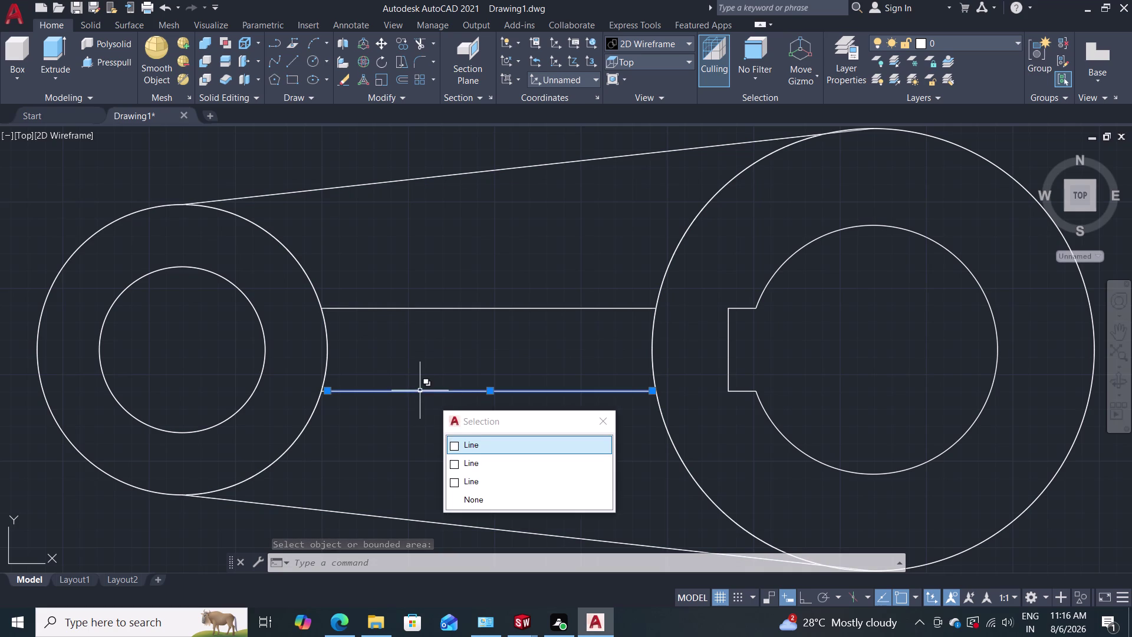
click(456, 444)
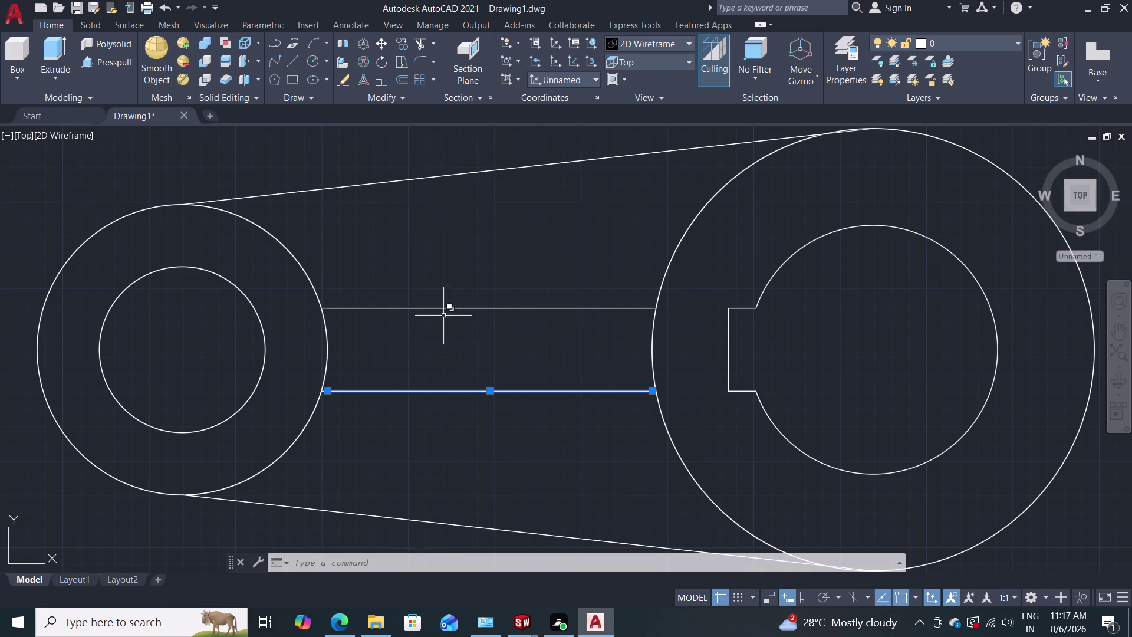
click(444, 307)
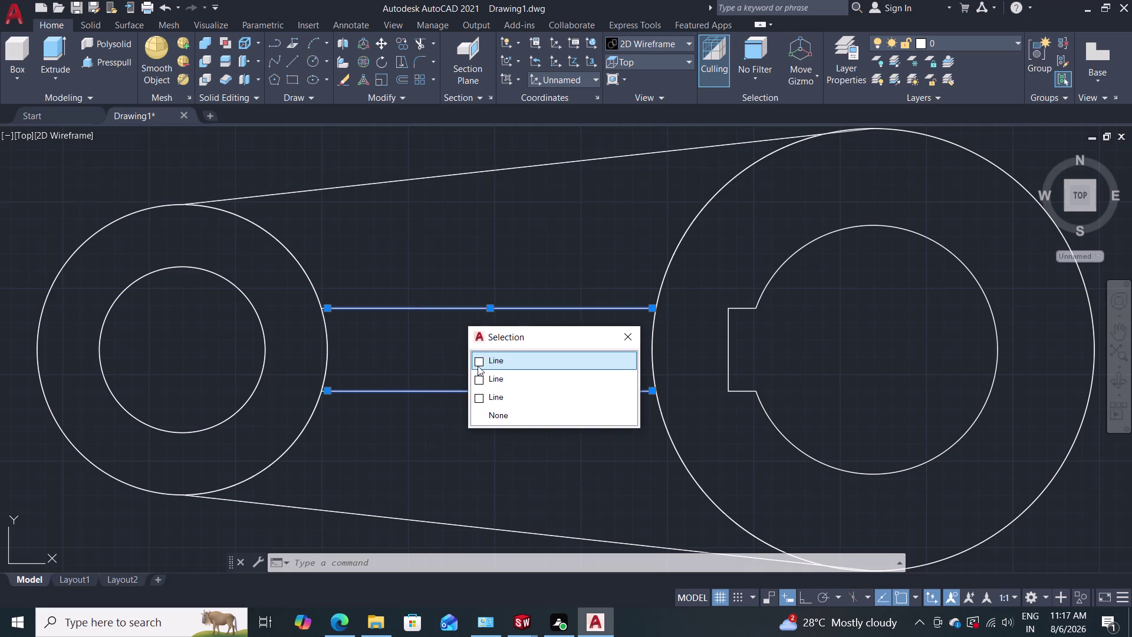
click(478, 361)
key(j)
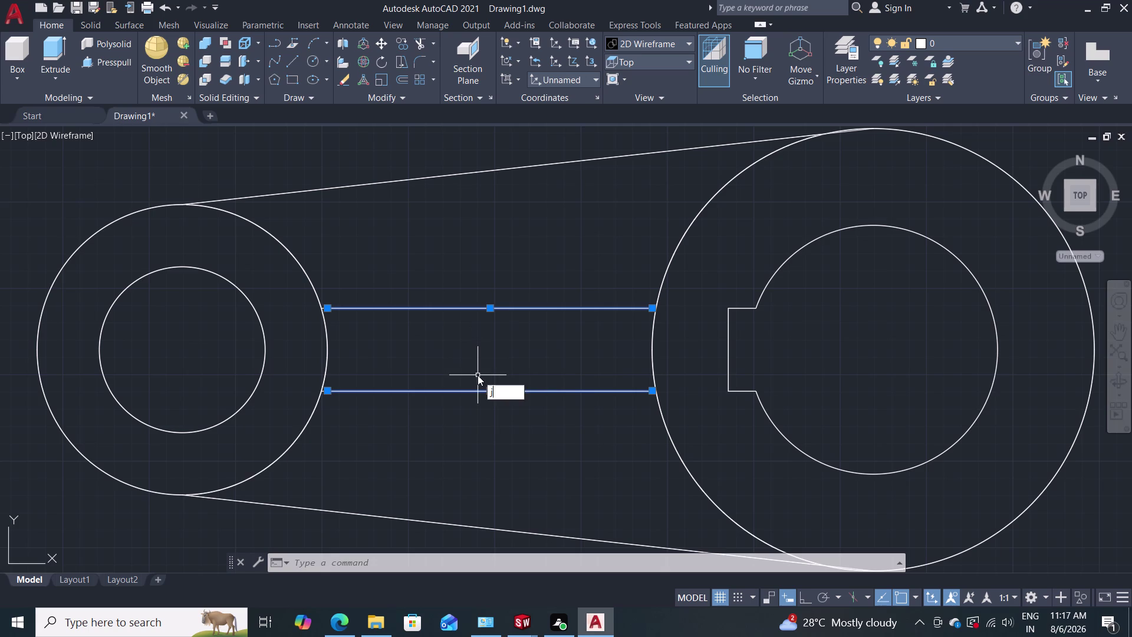
key(Return)
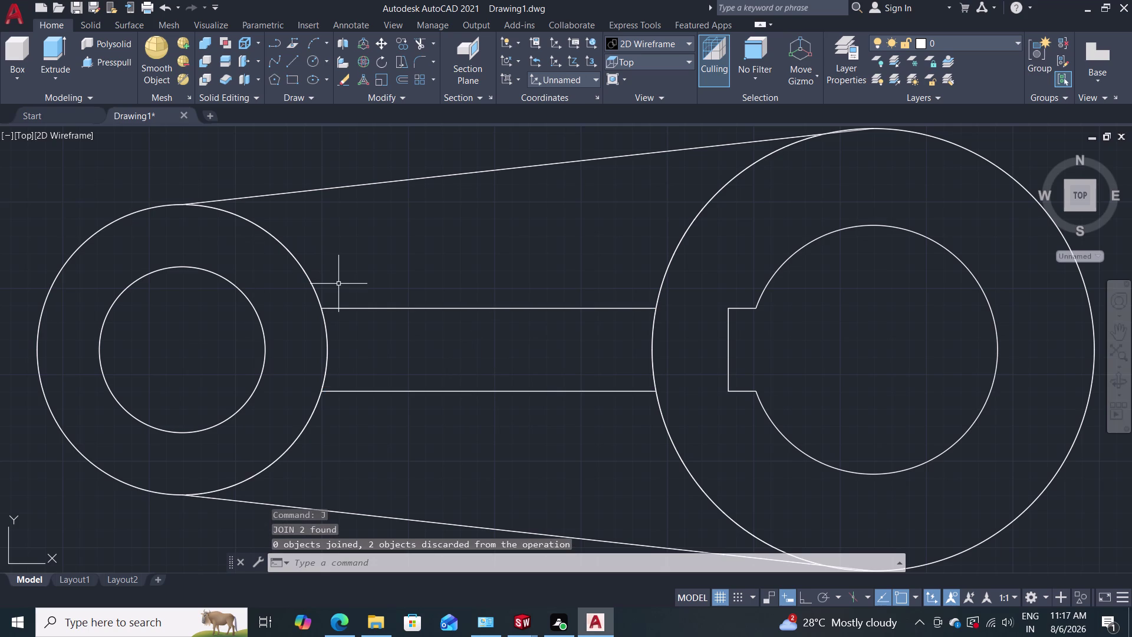
middle_drag(339, 283, 352, 227)
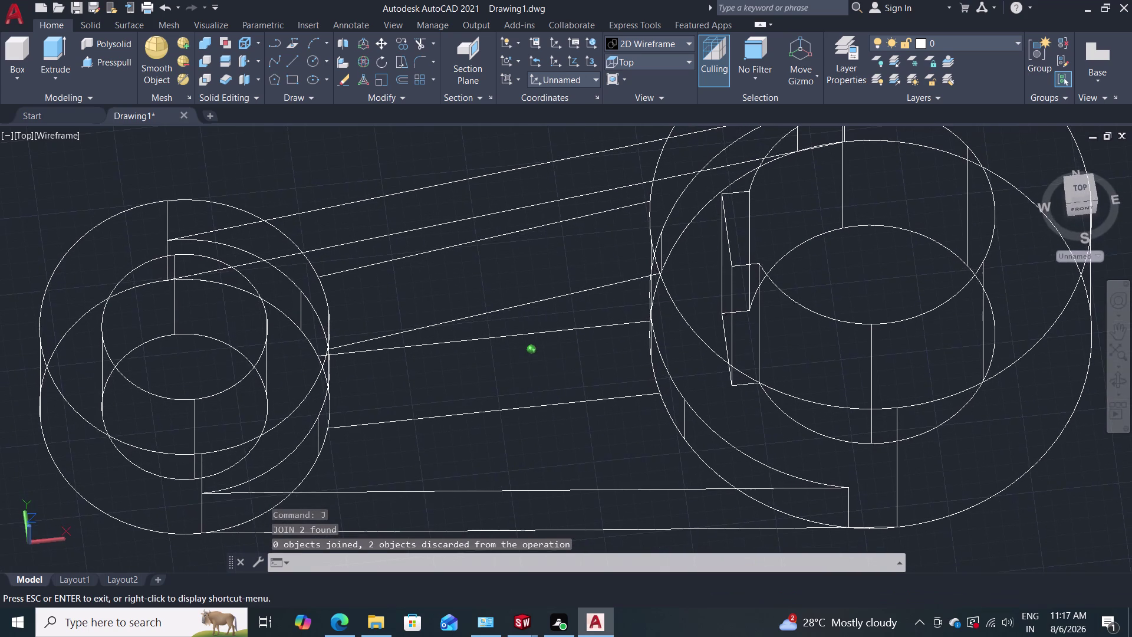
Start Presspull and orbit the lever to pick the arm's centre strip as a region.
middle_drag(352, 227, 350, 176)
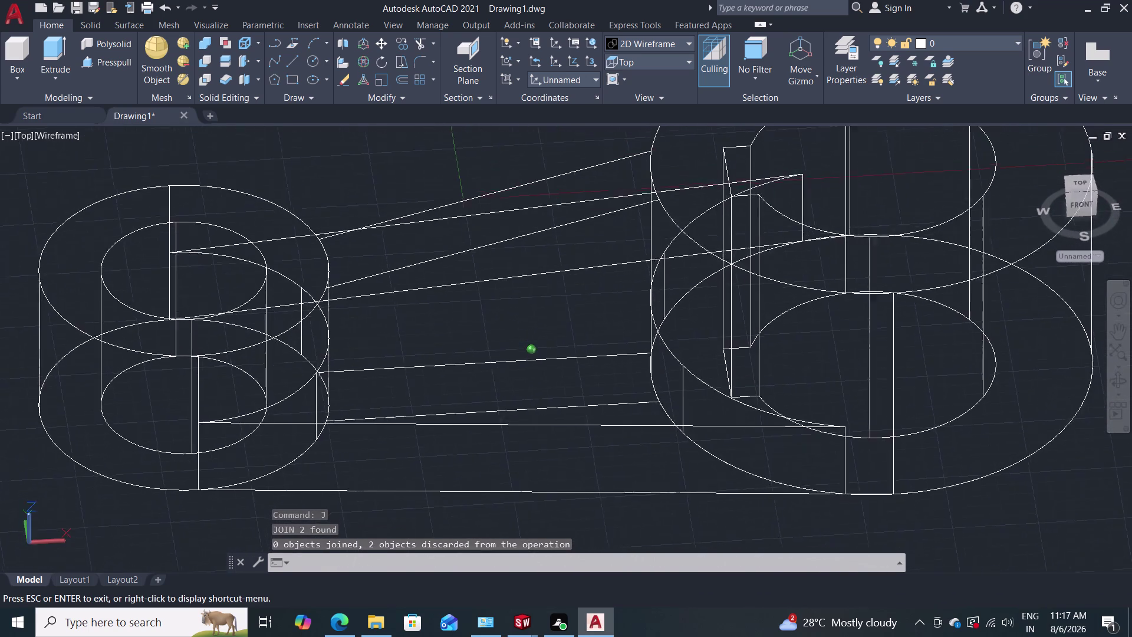
middle_drag(350, 176, 352, 170)
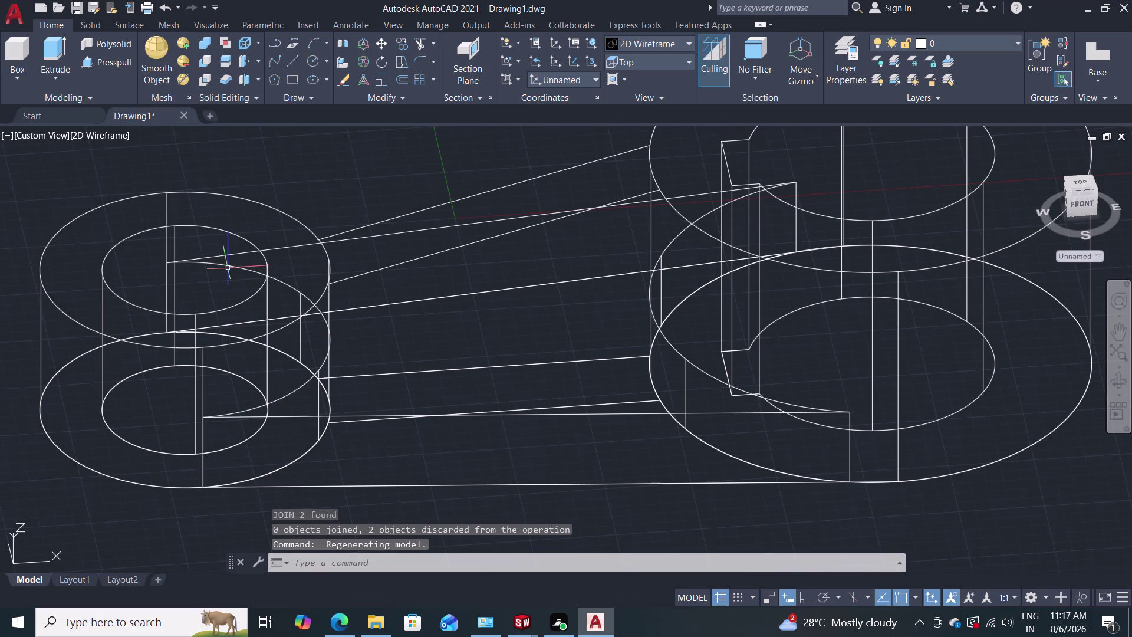
click(104, 60)
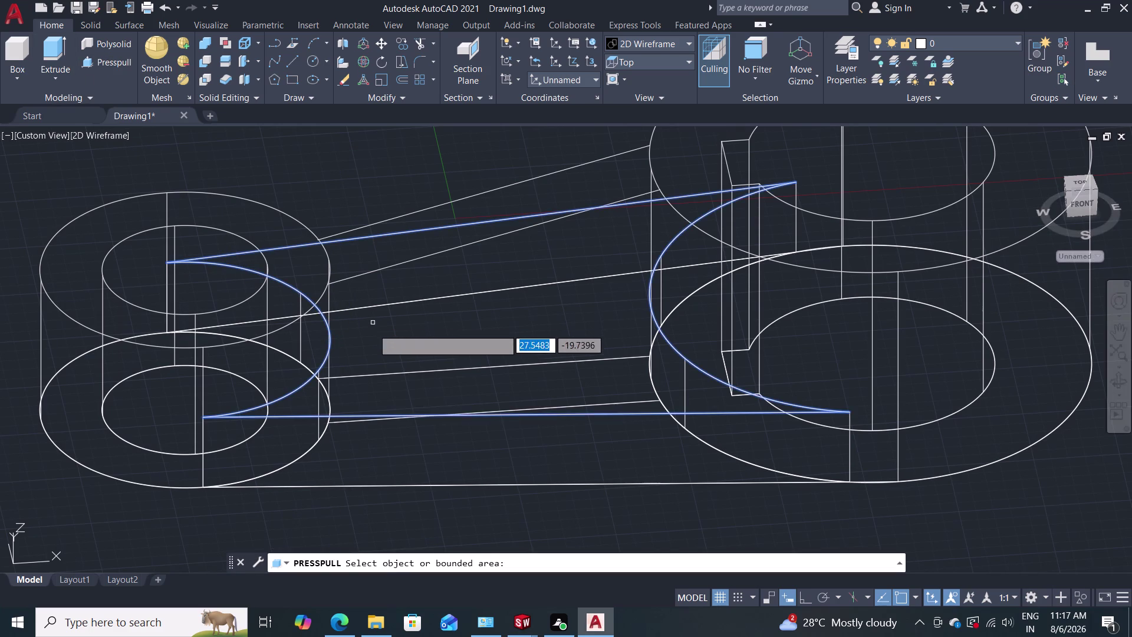
middle_drag(418, 385, 379, 445)
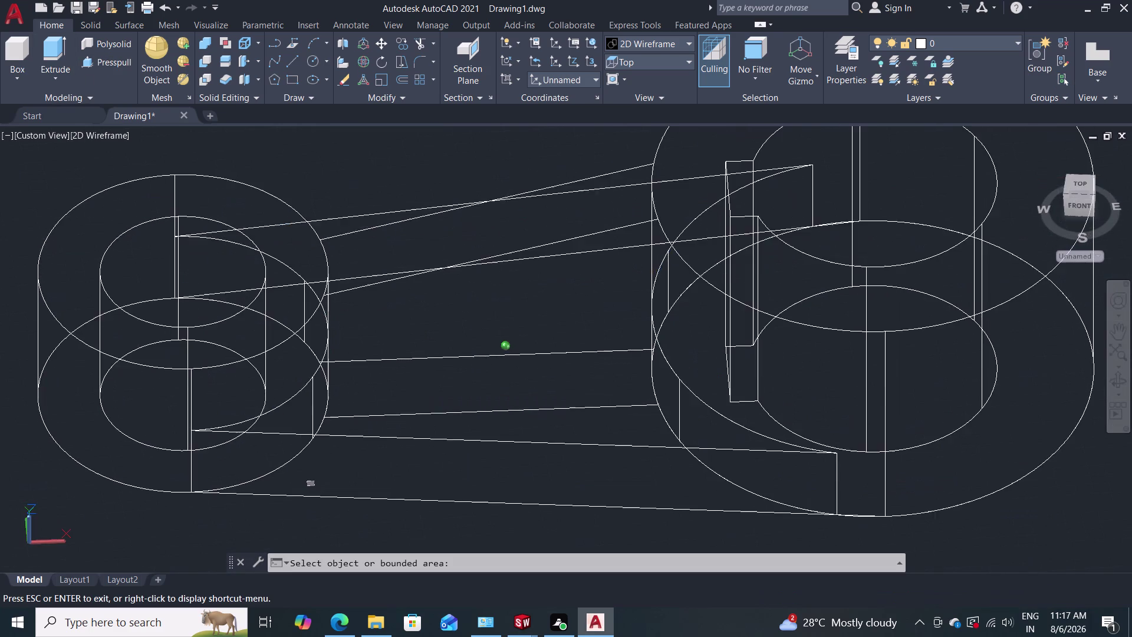
middle_drag(379, 445, 371, 467)
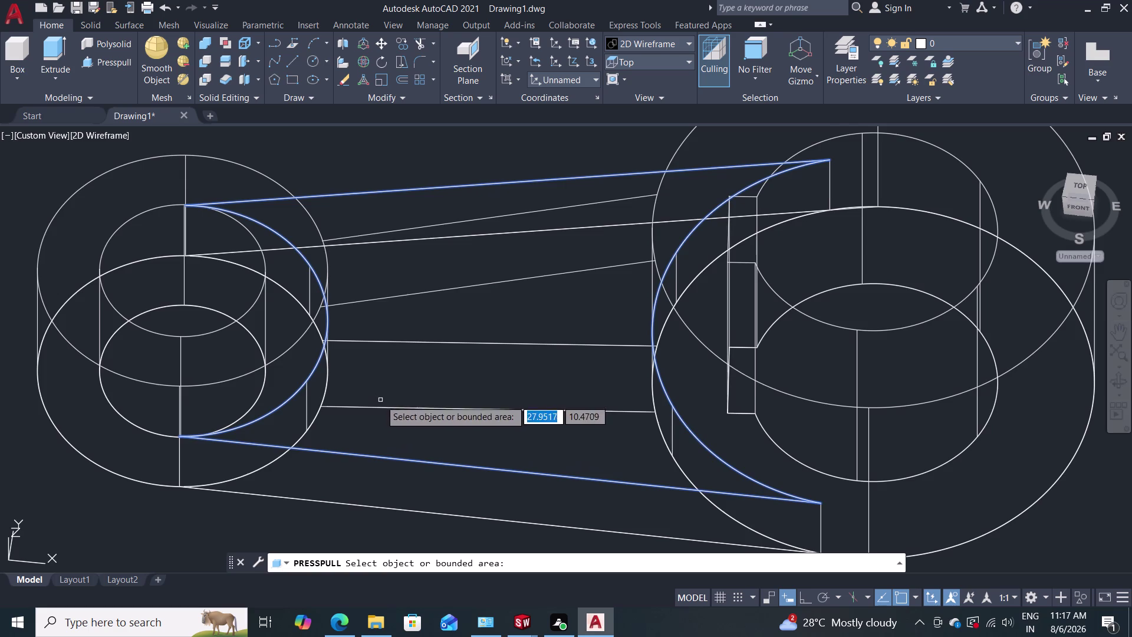
middle_drag(380, 400, 399, 356)
middle_drag(407, 405, 447, 343)
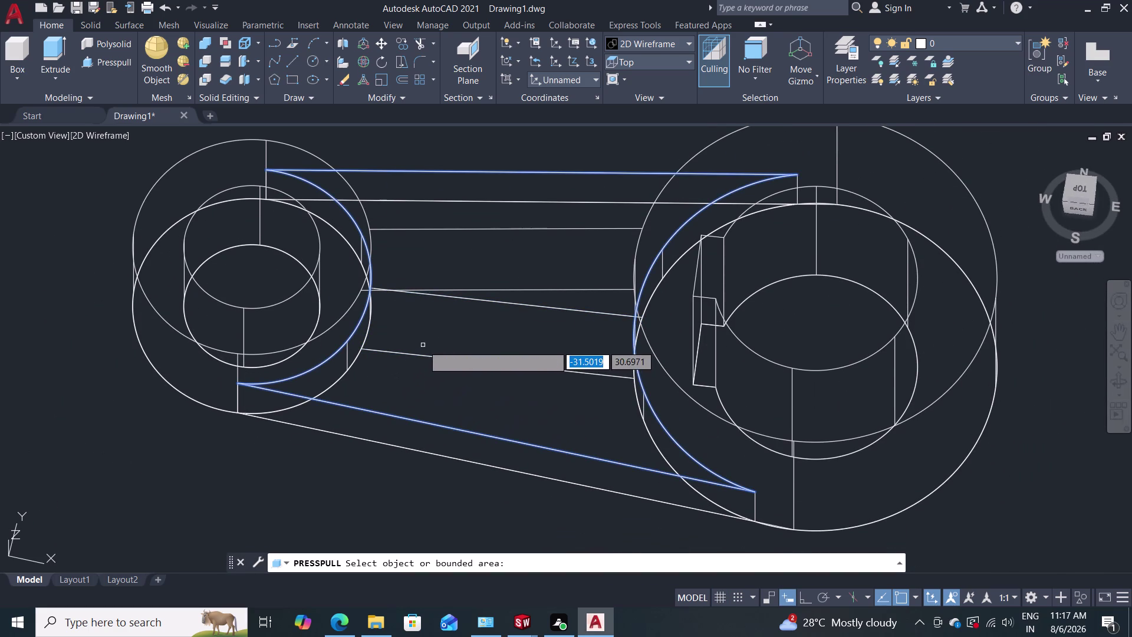
middle_drag(422, 345, 434, 336)
middle_drag(427, 386, 483, 170)
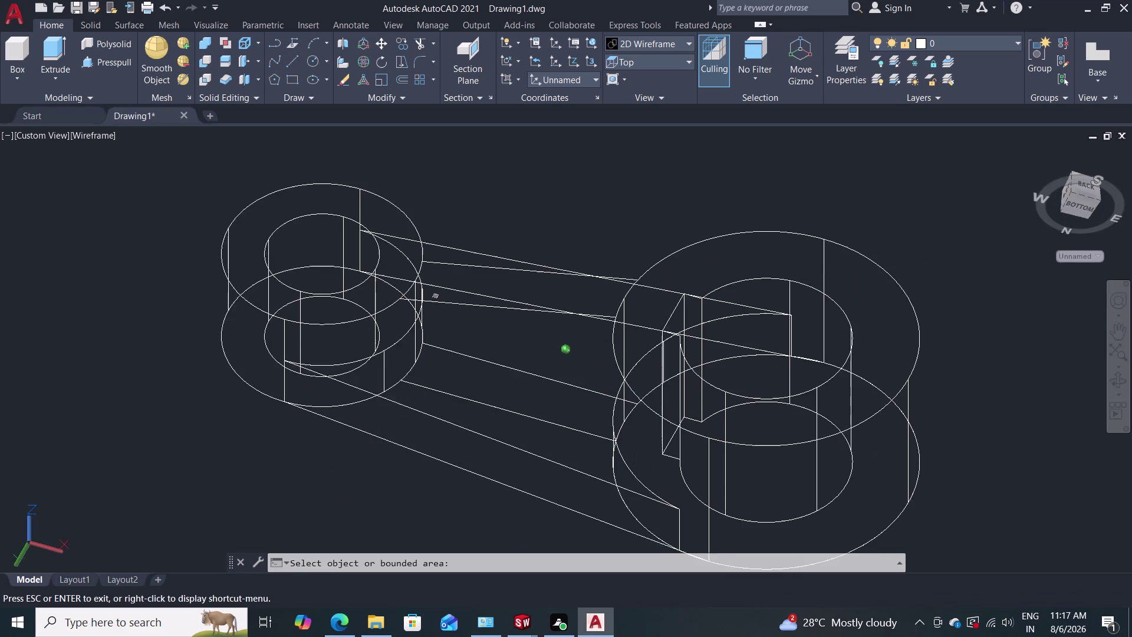
middle_drag(484, 170, 485, 153)
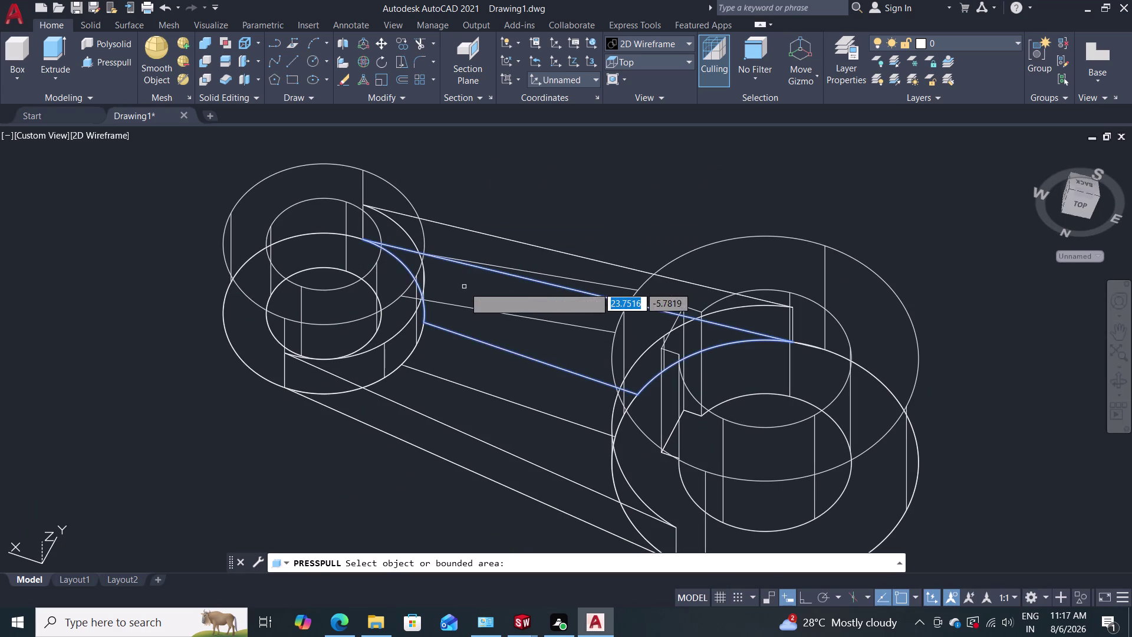
click(451, 359)
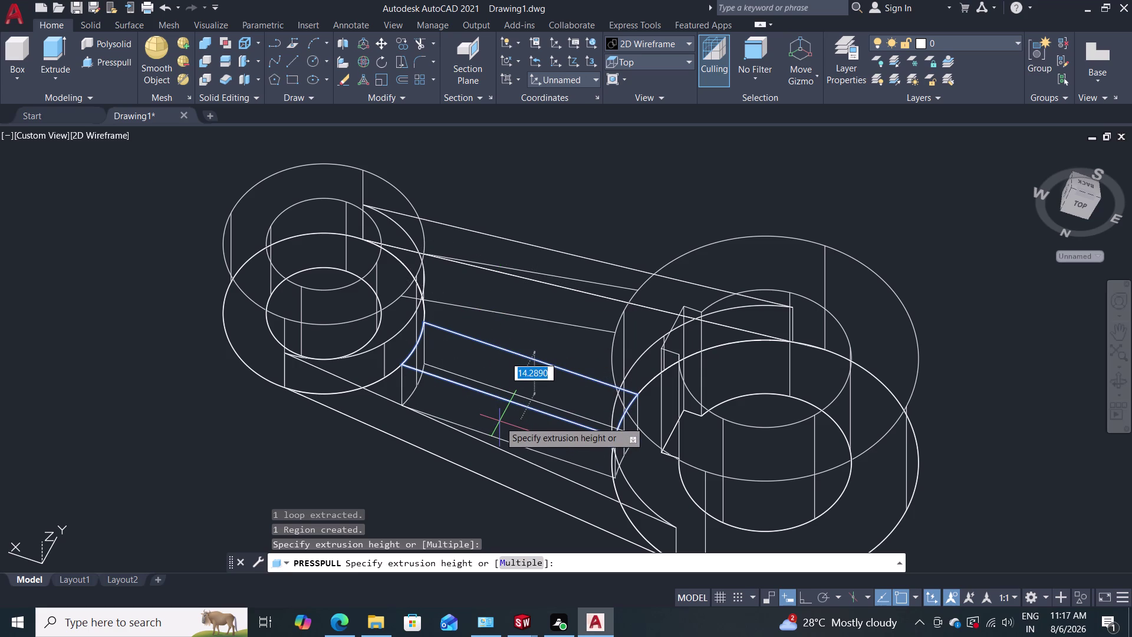
Orbit to check the strip, then set the rib height at the large boss's top.
middle_drag(500, 420, 494, 462)
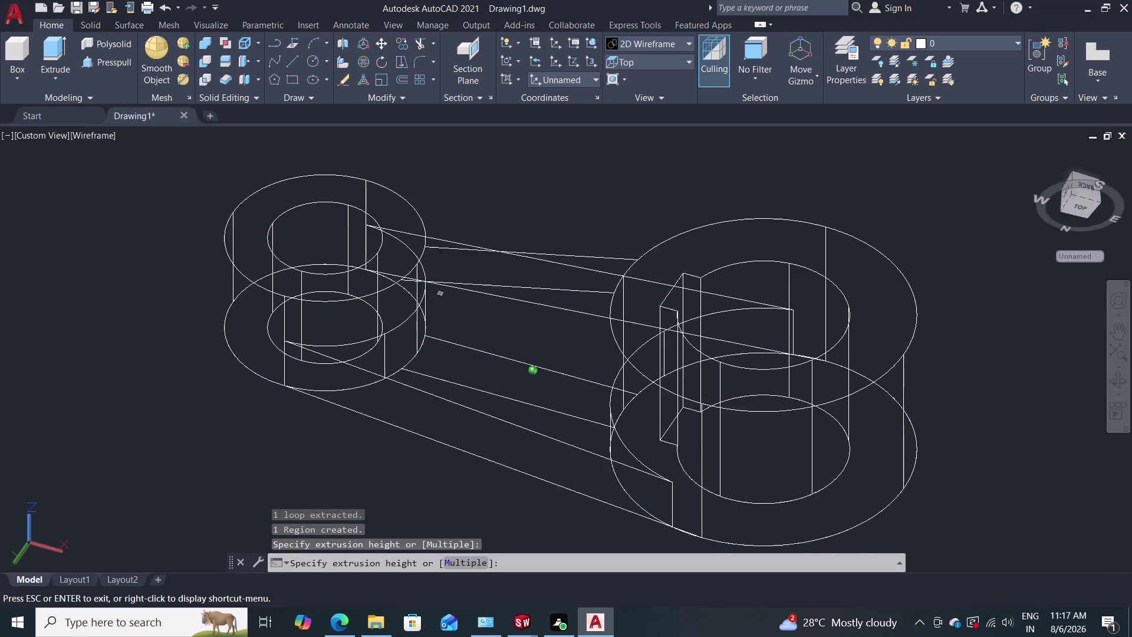
middle_drag(494, 462, 402, 481)
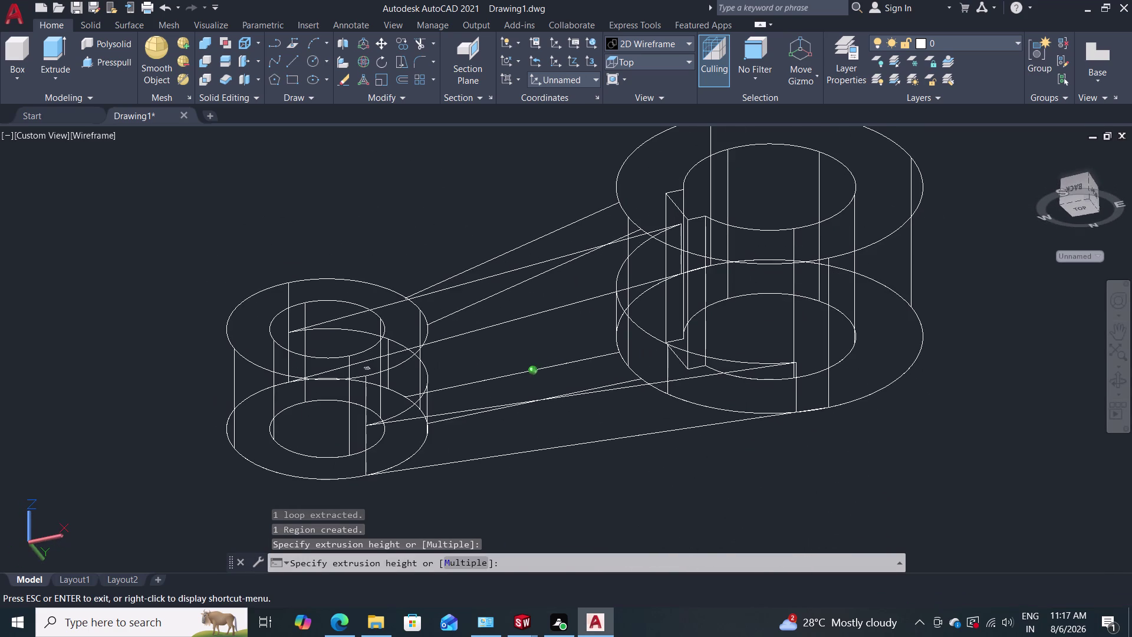
middle_drag(401, 482, 403, 481)
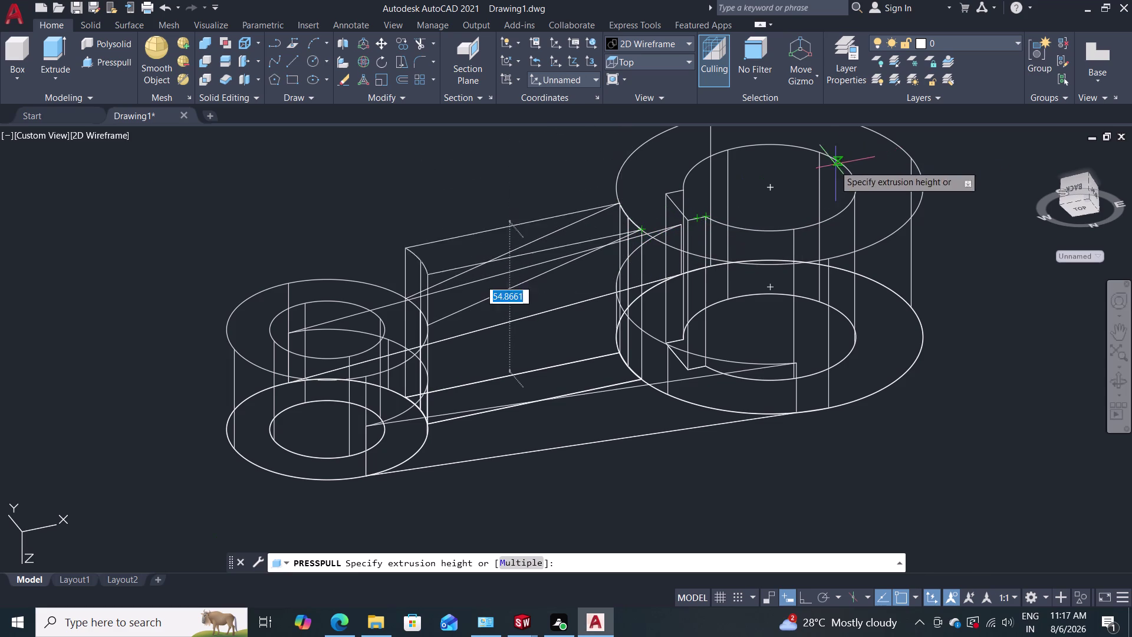
click(769, 184)
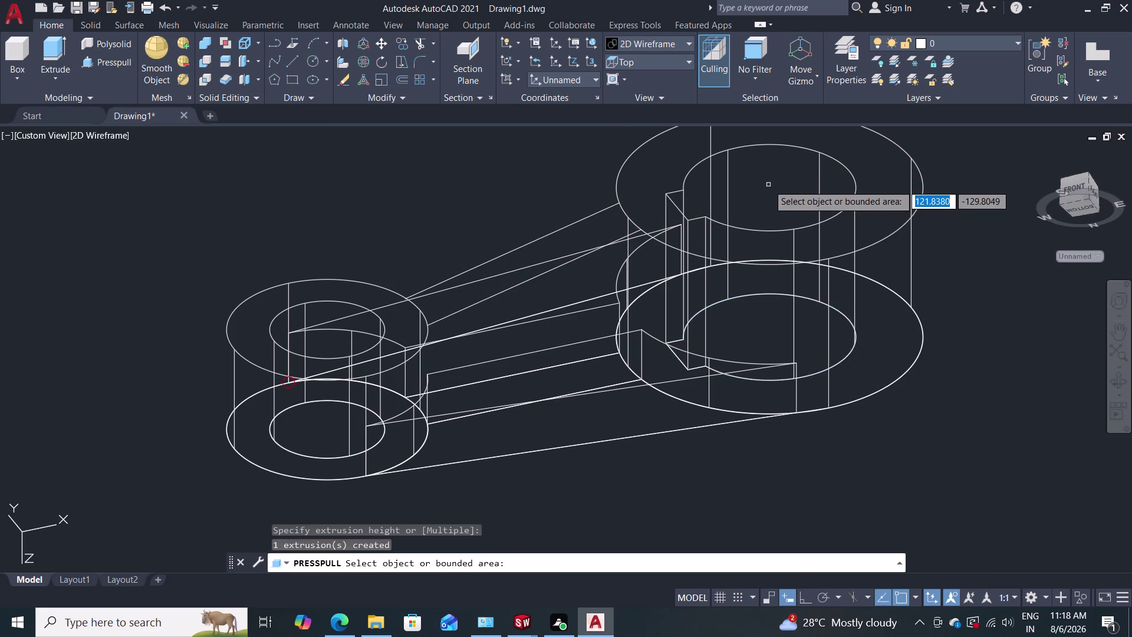